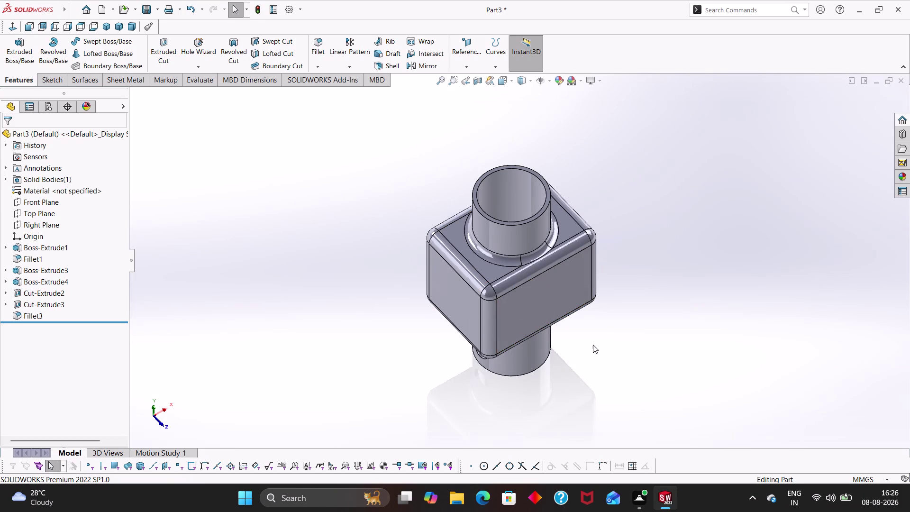
Start a sketch on the square body's front face and draw a circle centred at the origin.
middle_drag(594, 340, 606, 280)
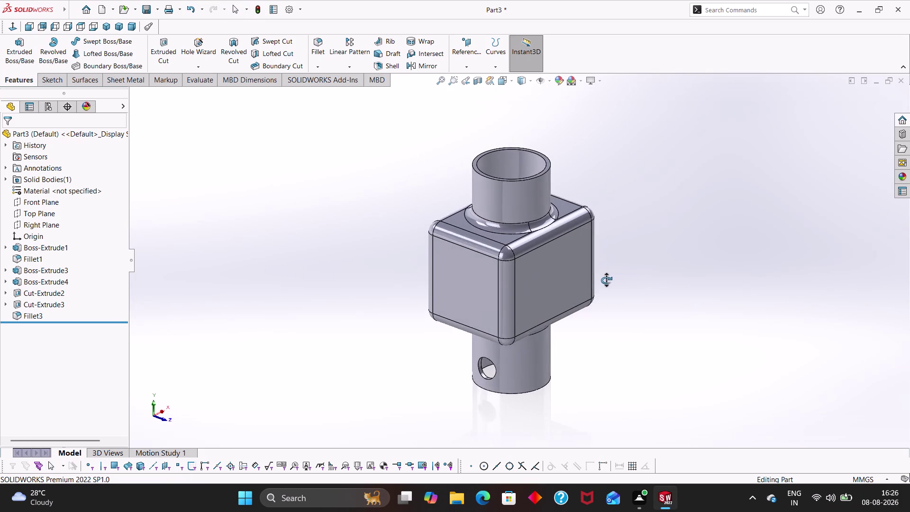
middle_drag(607, 280, 603, 282)
click(469, 289)
click(517, 263)
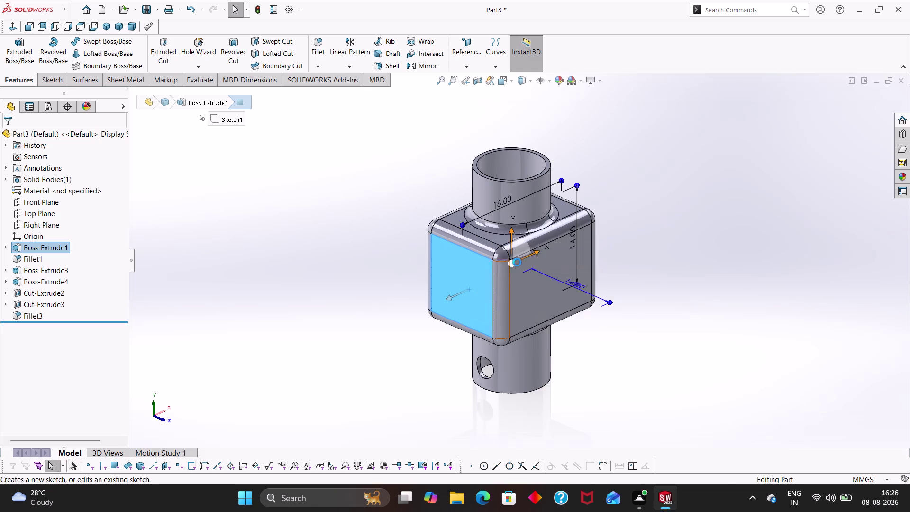
scroll(up, 3)
right_drag(350, 257, 441, 248)
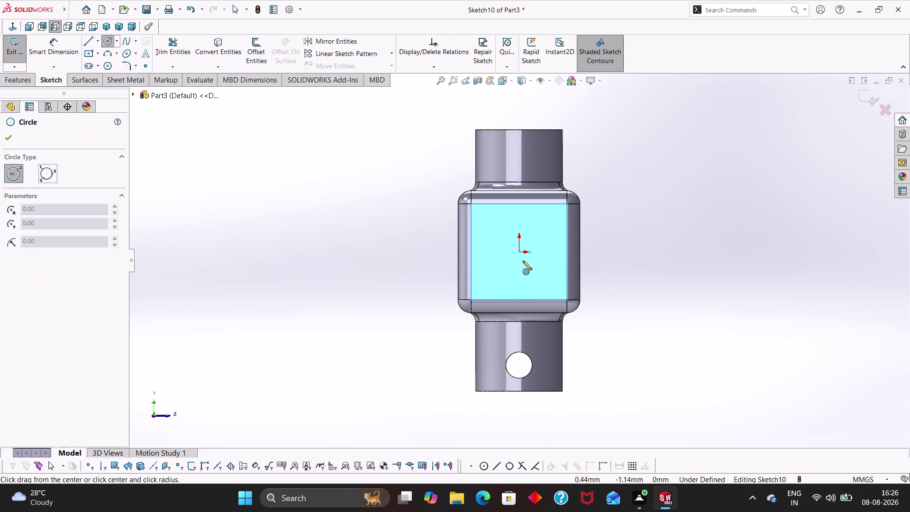
click(521, 252)
click(529, 281)
key(Escape)
Dimension the circle's diameter at 10 mm.
right_drag(644, 319, 652, 223)
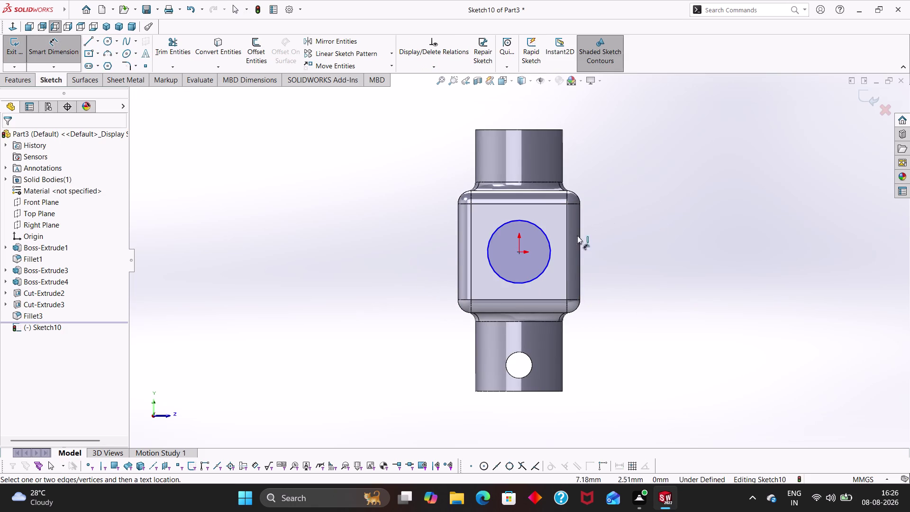
click(550, 246)
click(609, 236)
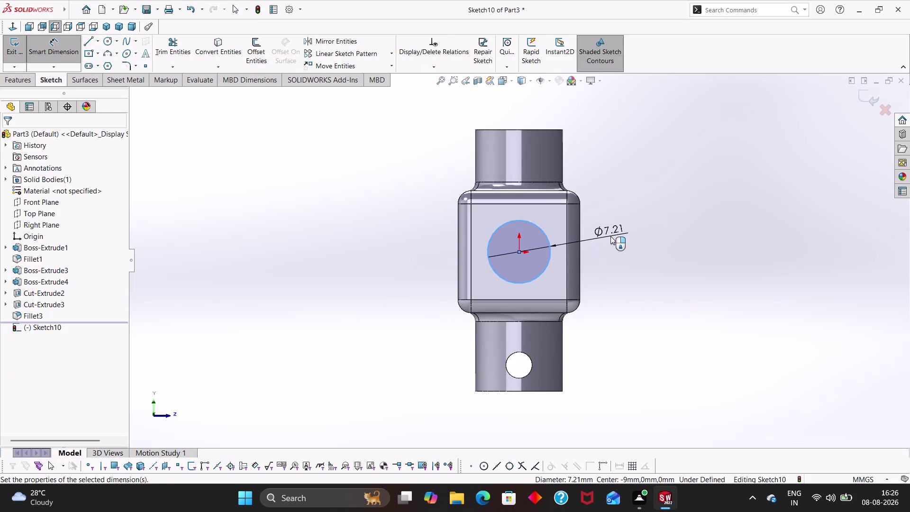
key(1)
key(0)
key(Return)
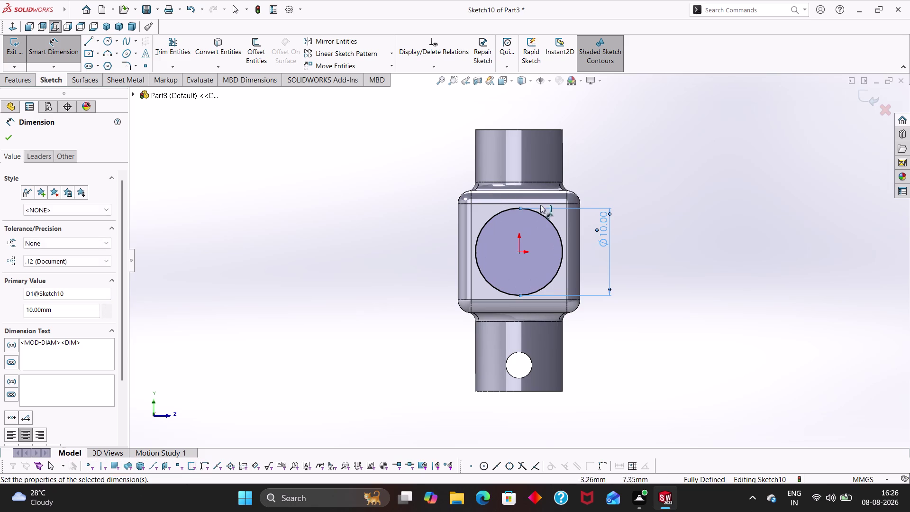
middle_drag(683, 217, 641, 300)
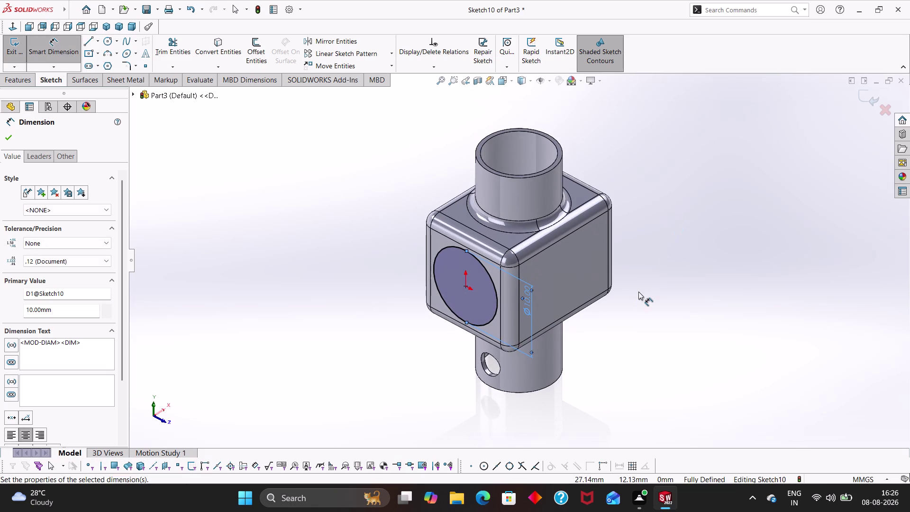
click(639, 291)
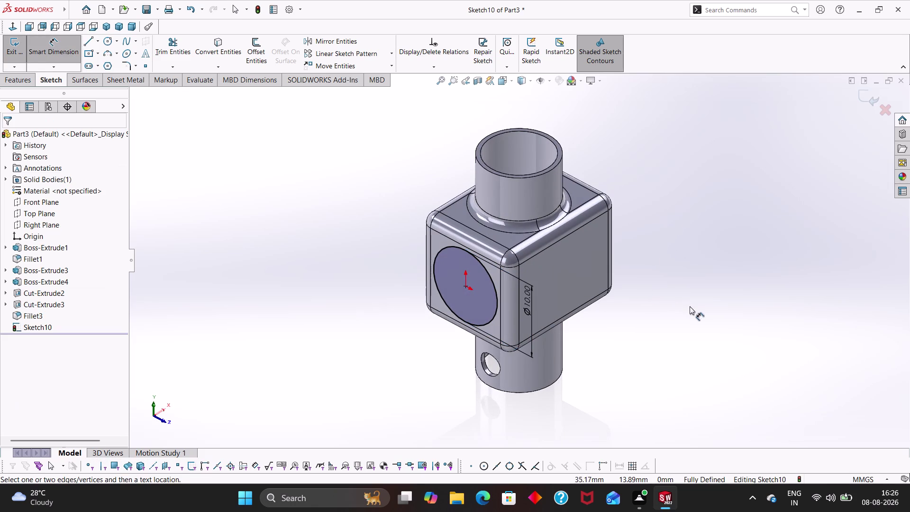
key(Escape)
key(Escape)
middle_click(700, 315)
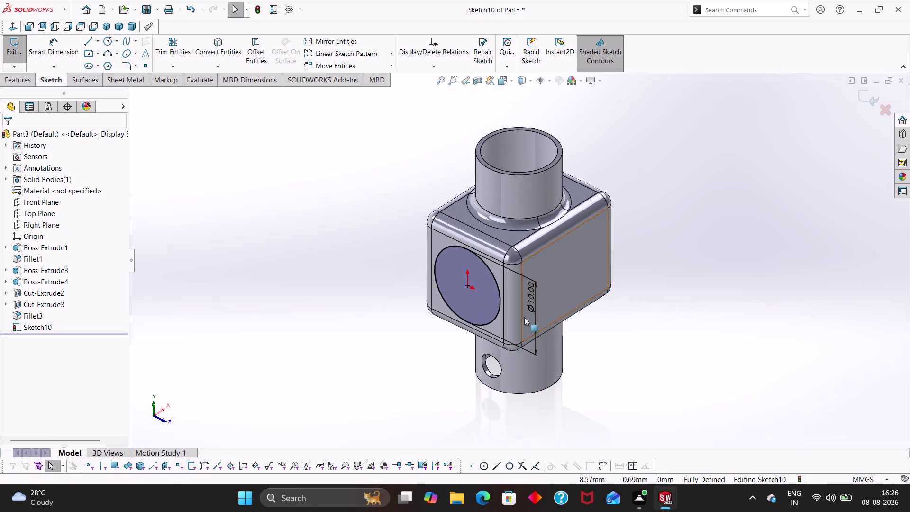
Change the circle's diameter dimension from 10 mm to 8.50 mm.
double_click(534, 306)
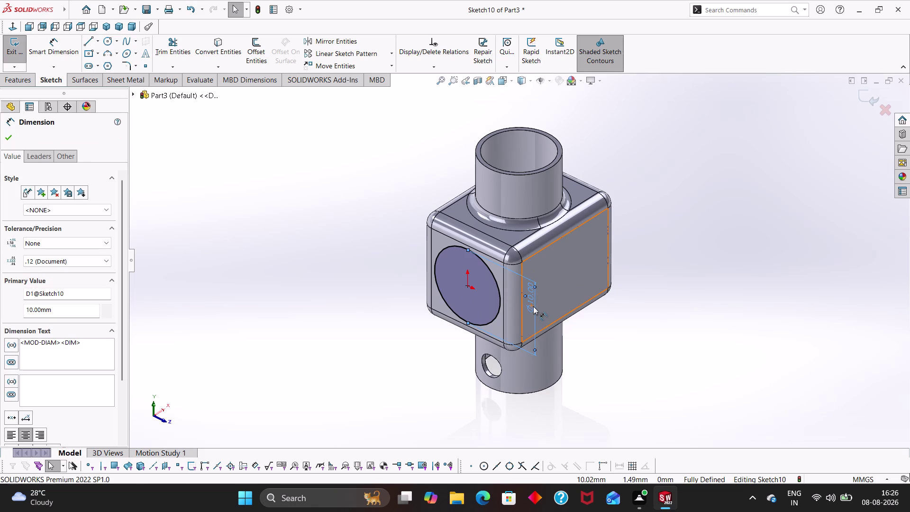
double_click(533, 307)
key(Escape)
key(Escape)
middle_drag(620, 333, 663, 313)
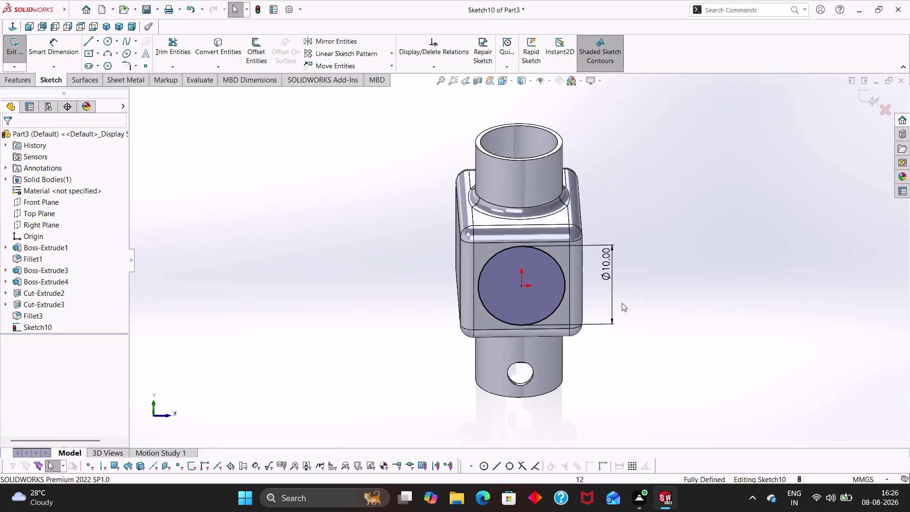
double_click(604, 273)
key(8)
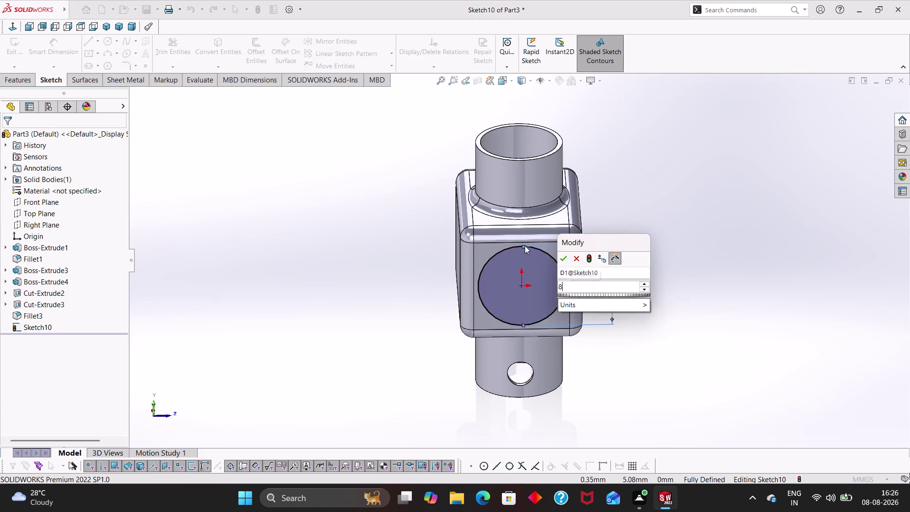
key(period)
key(5)
key(Return)
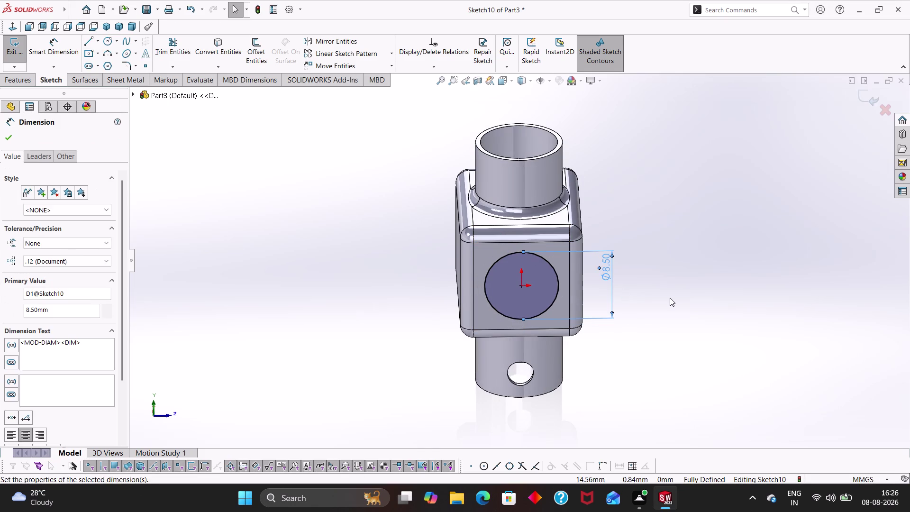
click(669, 297)
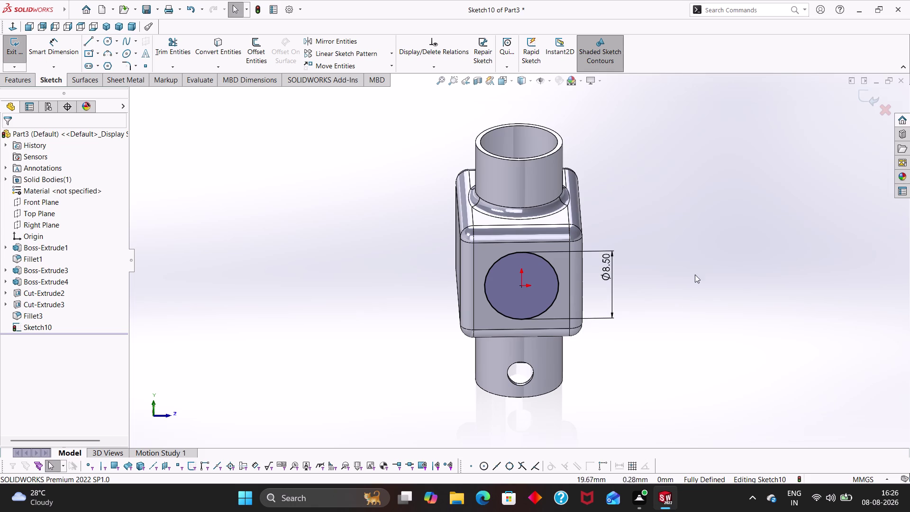
middle_drag(695, 275, 637, 296)
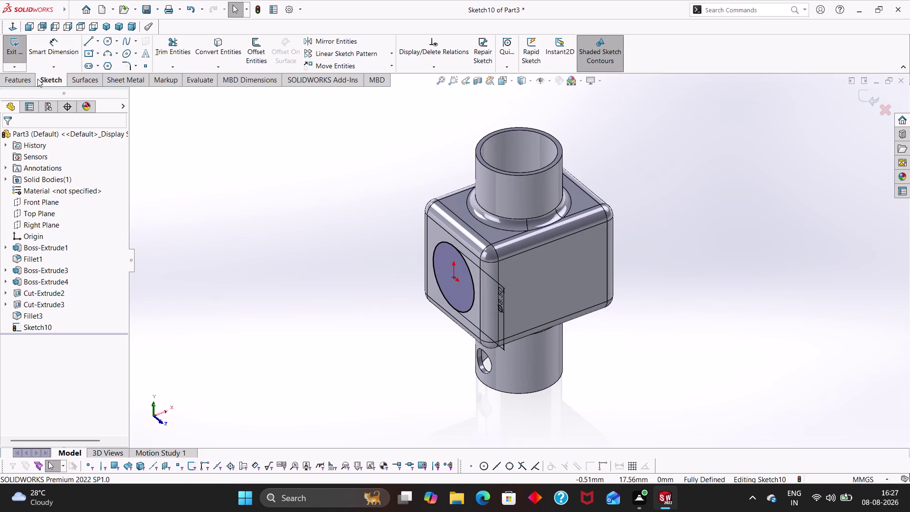
click(23, 75)
Extrude the 8.50 mm circle as a 12 mm blind boss, creating Boss-Extrude5.
click(20, 51)
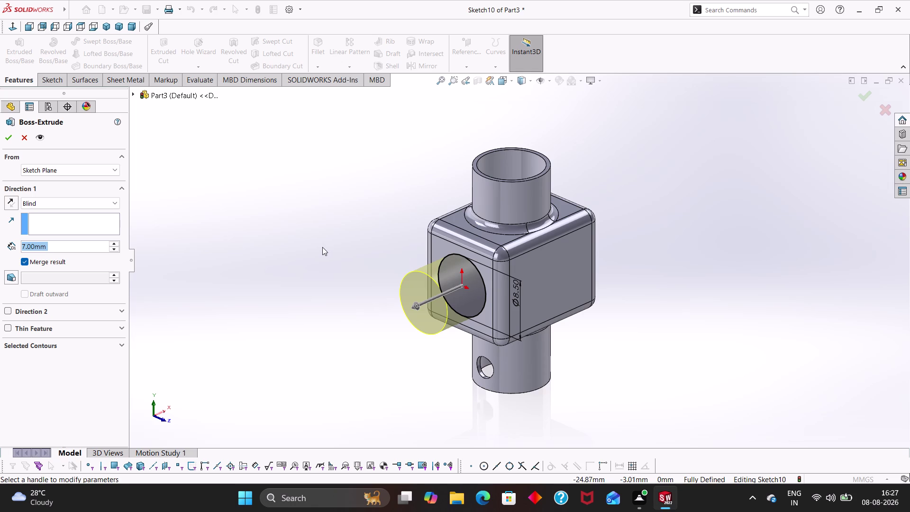
key(1)
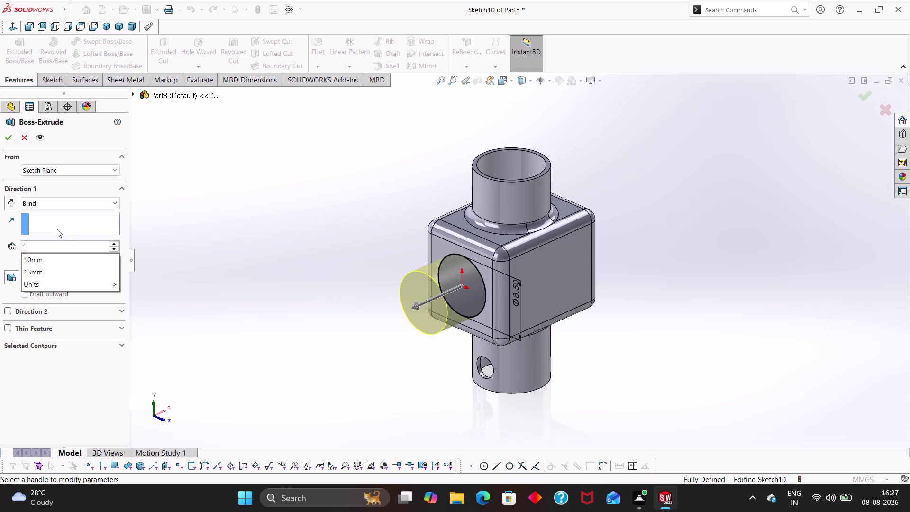
key(2)
key(Return)
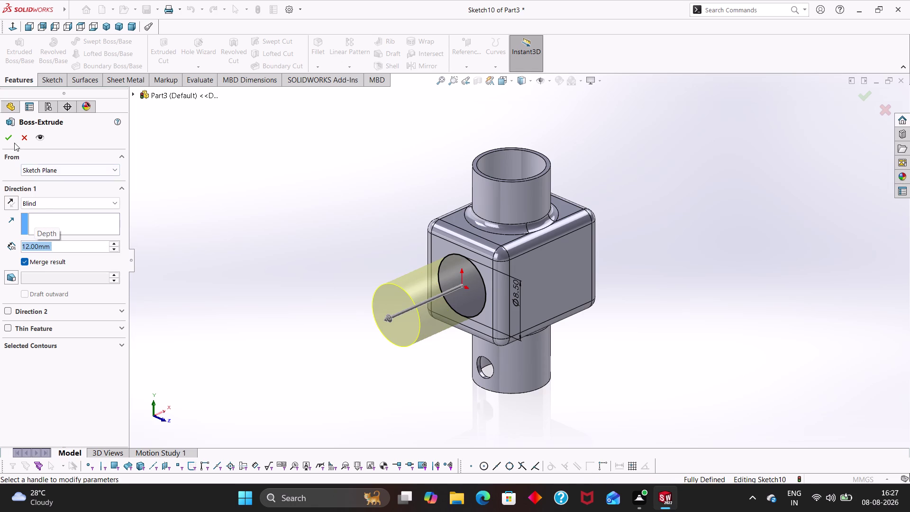
click(11, 141)
click(285, 355)
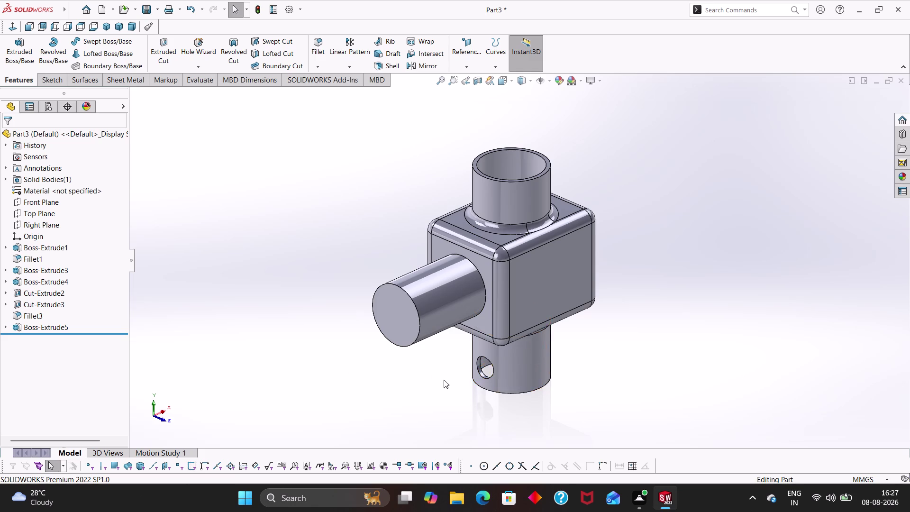
middle_drag(445, 380, 429, 372)
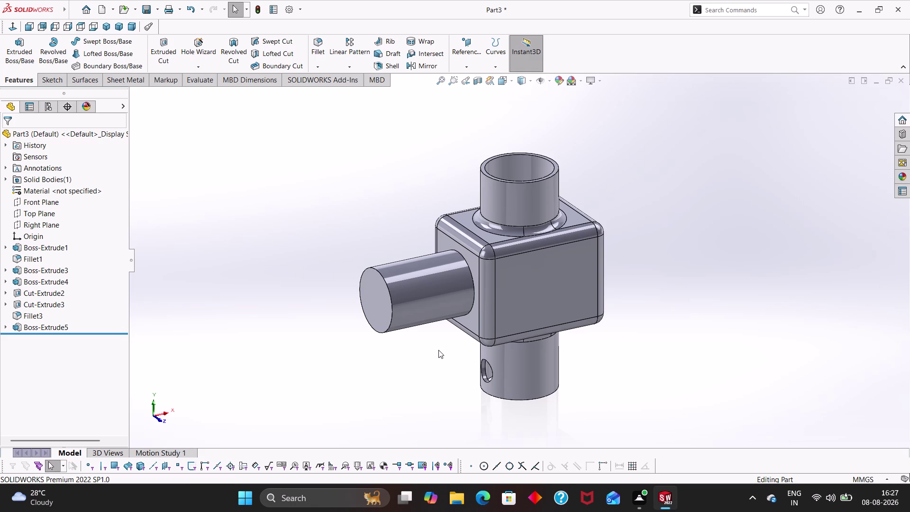
right_click(379, 311)
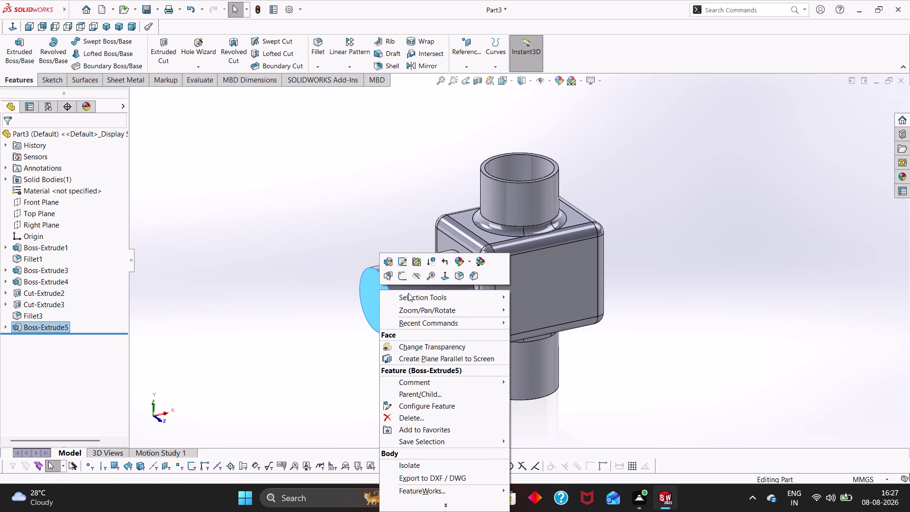
Sketch on the boss end face: a vertical centreline and an angled construction line from the origin.
click(404, 277)
scroll(up, 3)
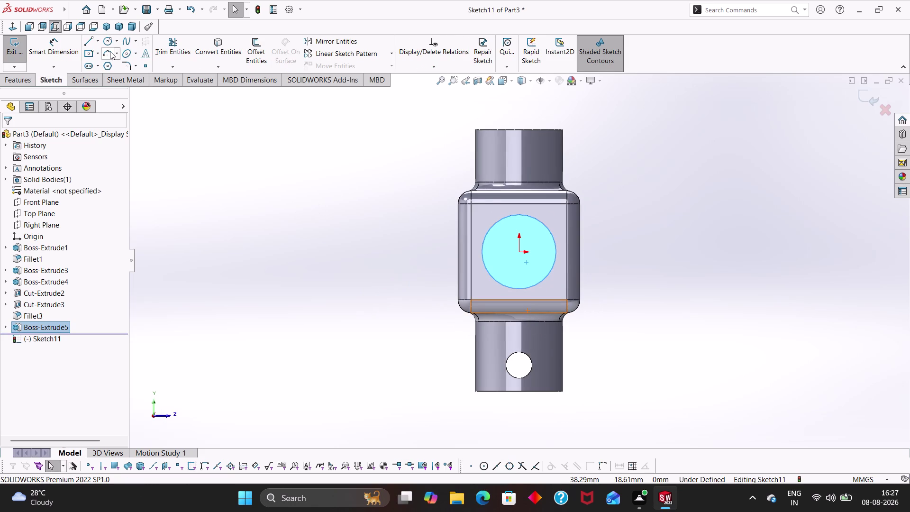
click(98, 45)
click(107, 65)
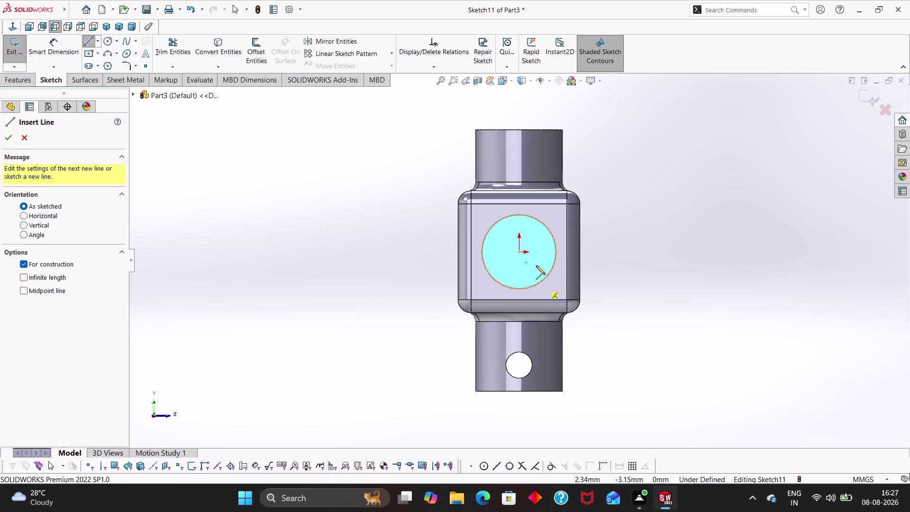
click(519, 250)
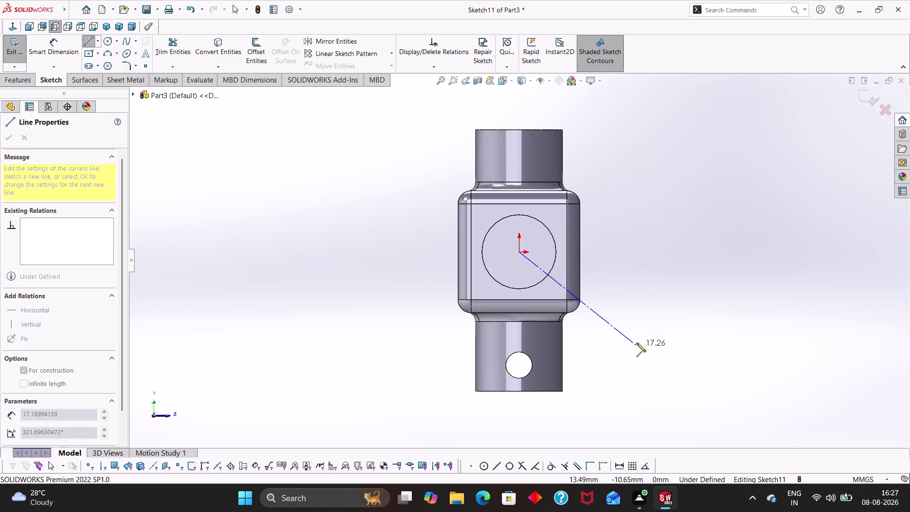
click(520, 392)
key(Escape)
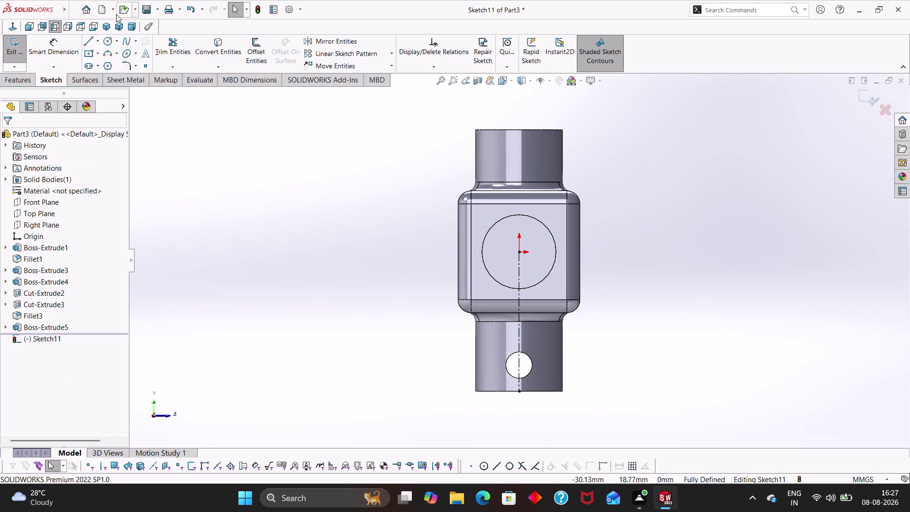
click(97, 43)
click(104, 67)
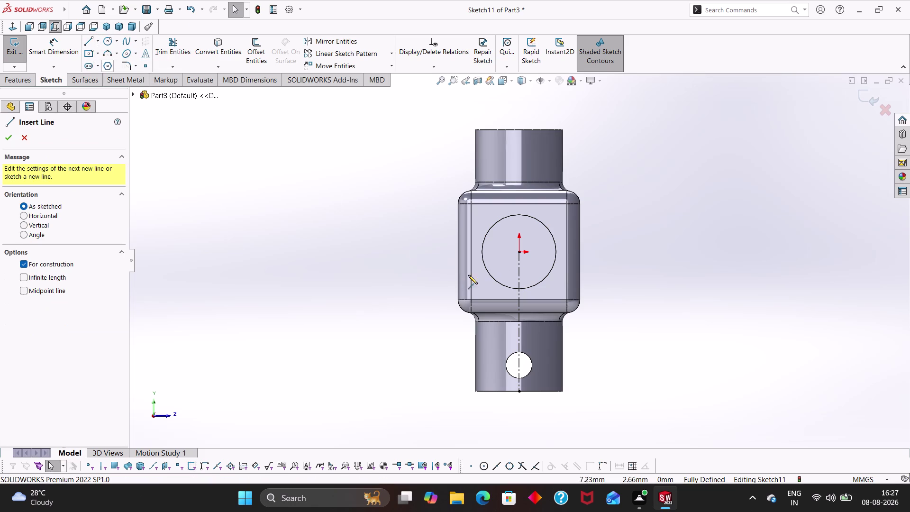
click(519, 255)
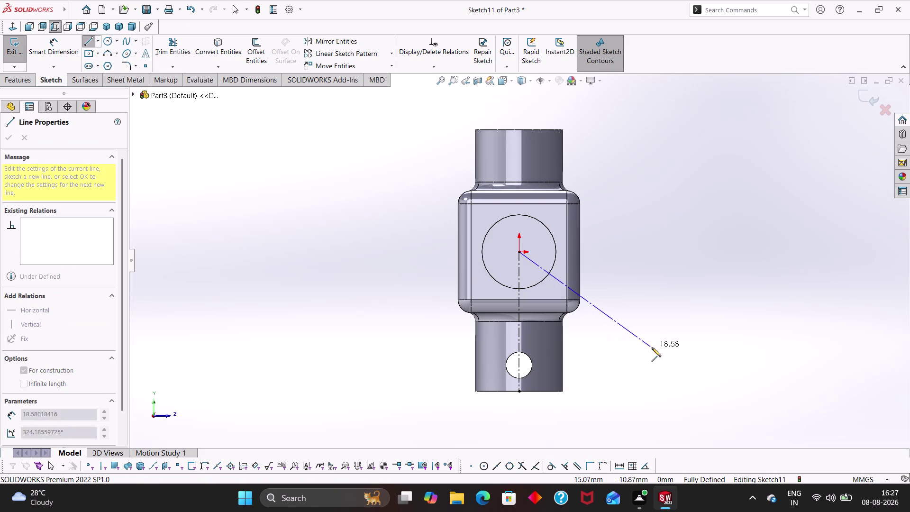
click(657, 348)
key(Escape)
key(Escape)
Dimension the angle between the two construction lines as 45°.
right_drag(625, 410, 588, 242)
click(596, 304)
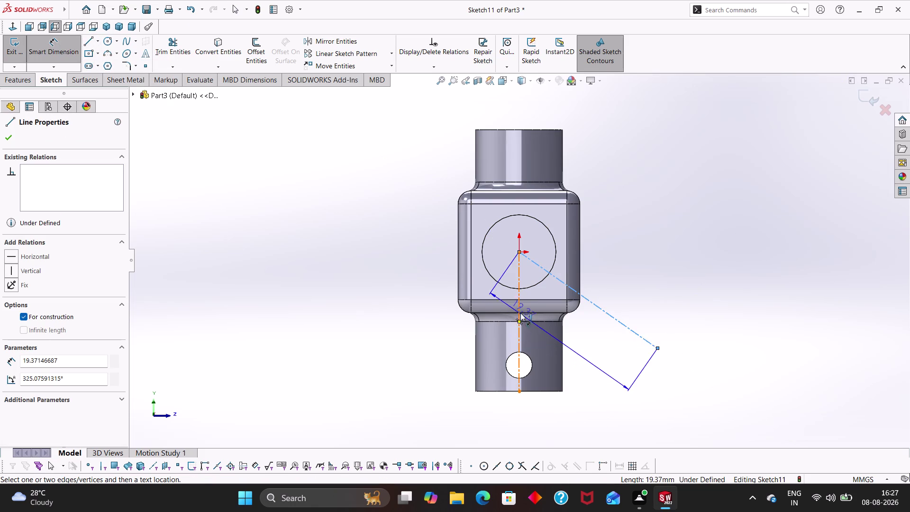
click(518, 309)
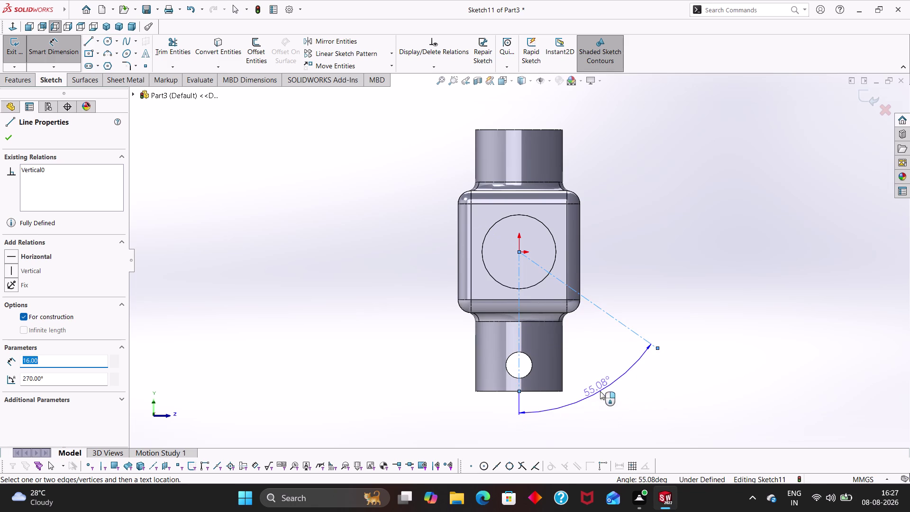
click(600, 391)
key(4)
key(5)
key(Return)
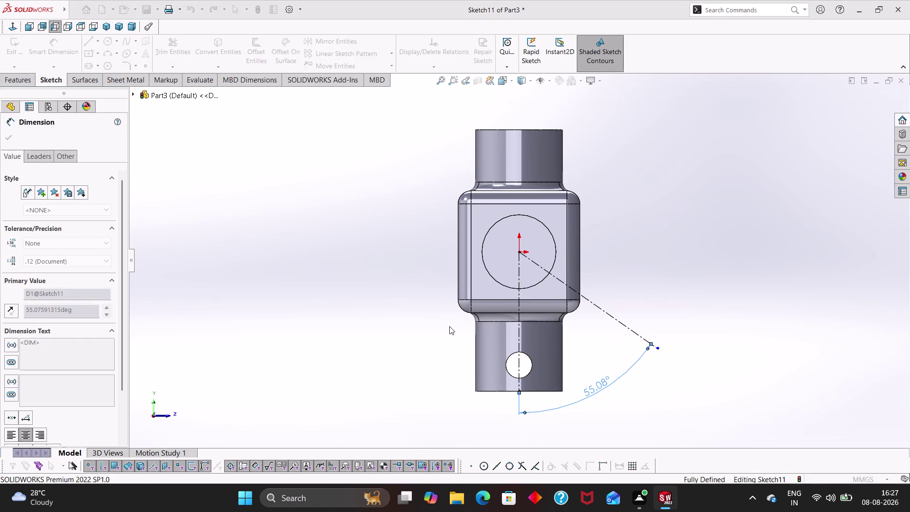
click(670, 300)
key(Escape)
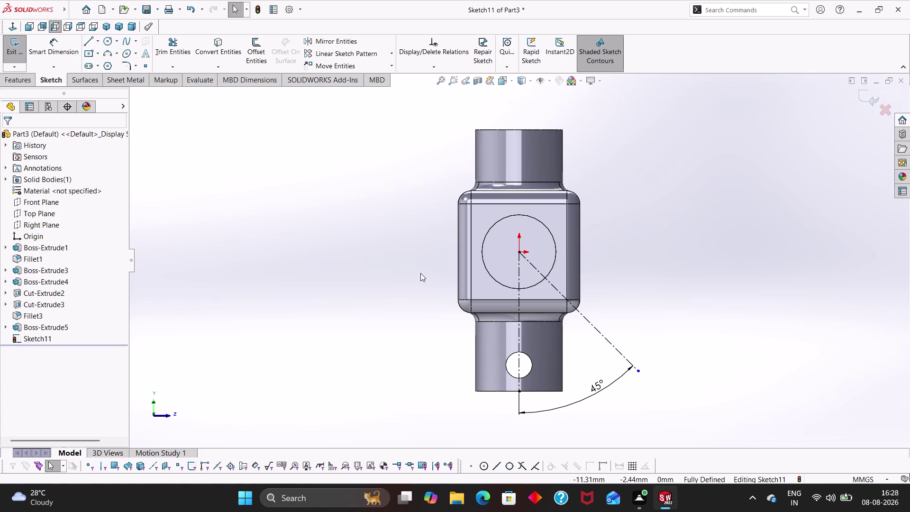
right_drag(346, 251, 362, 247)
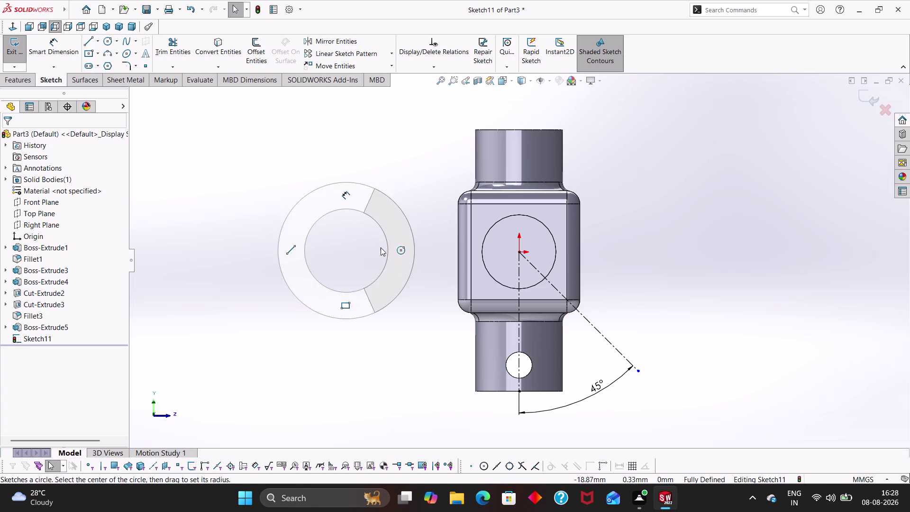
Draw a circle on the 45° construction line and dimension it Ø5 mm.
right_drag(363, 247, 426, 253)
click(520, 253)
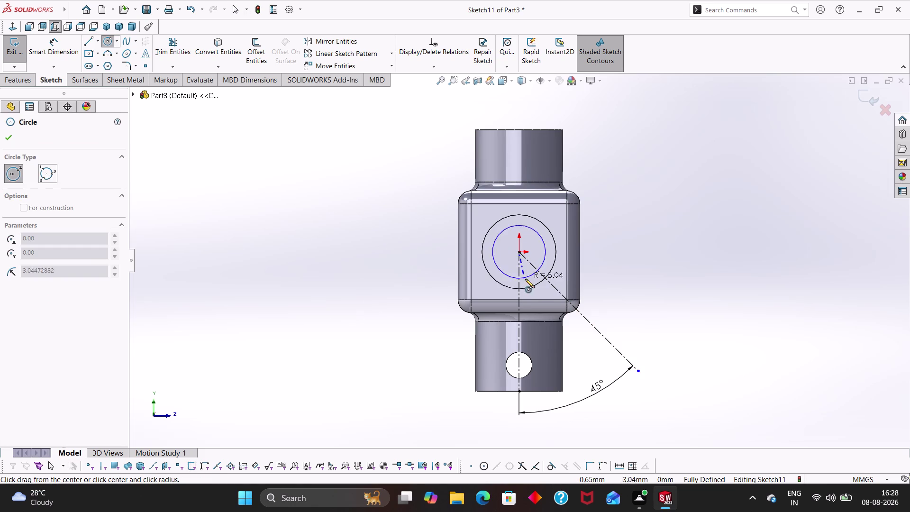
click(532, 286)
key(Escape)
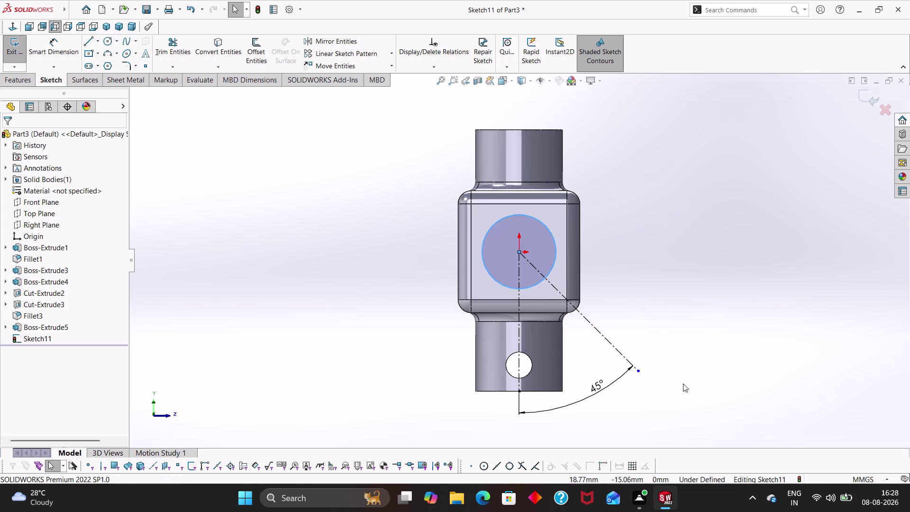
right_drag(673, 333, 730, 326)
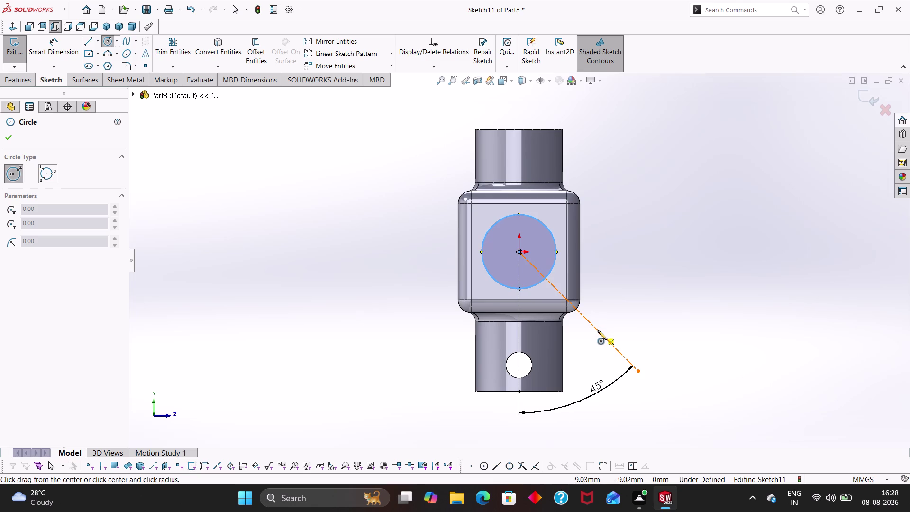
click(598, 331)
click(609, 352)
key(Escape)
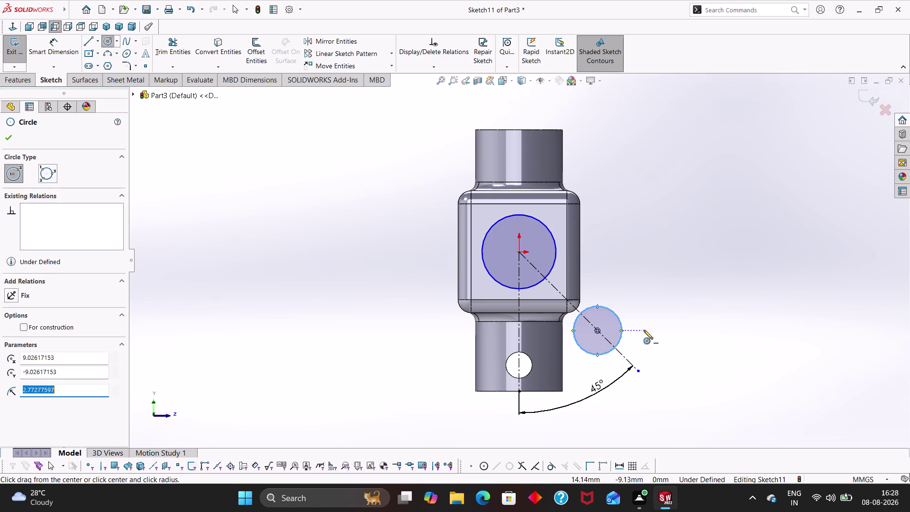
right_drag(674, 341, 679, 260)
click(620, 324)
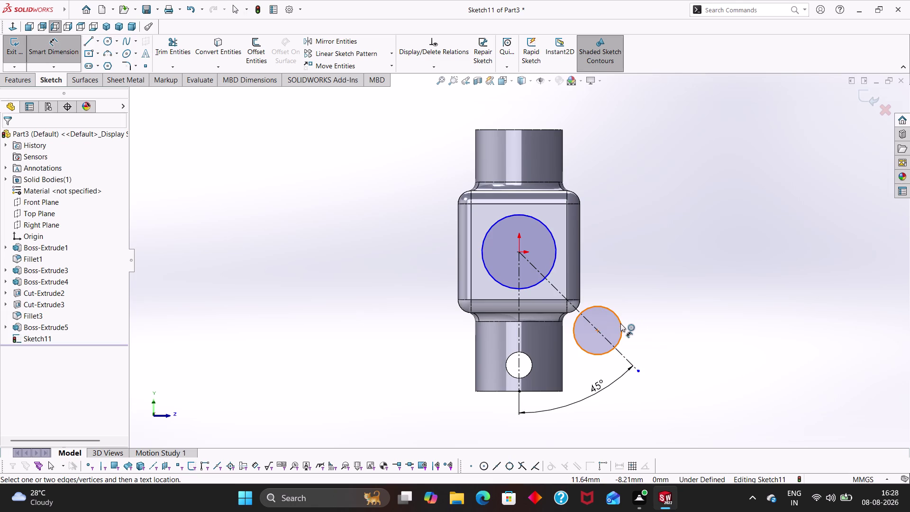
click(658, 298)
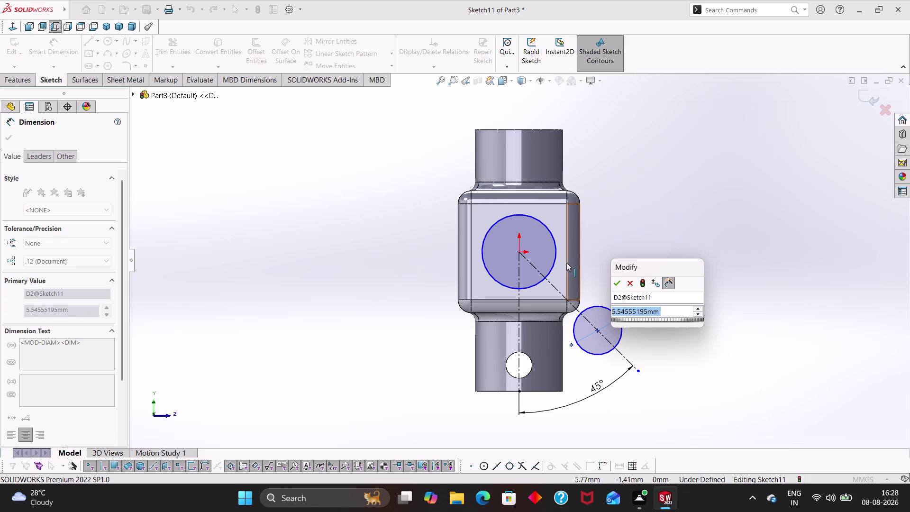
key(5)
key(Return)
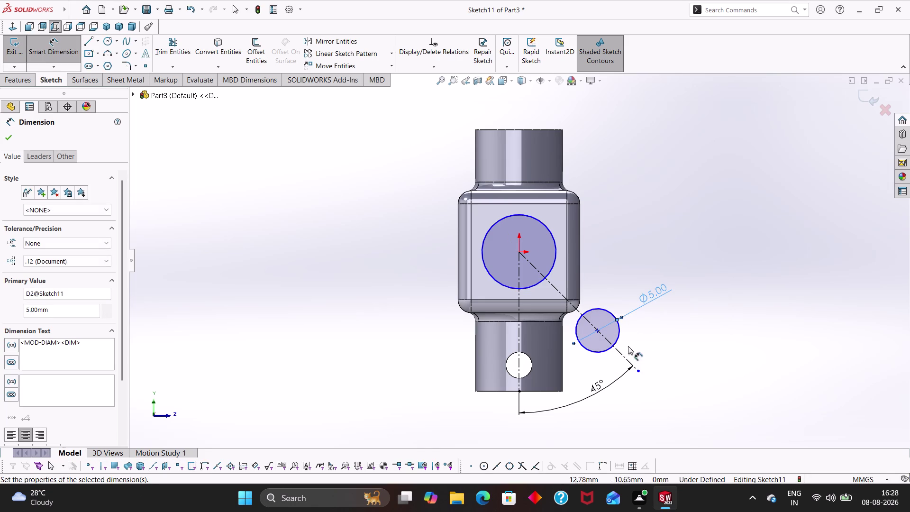
Add a concentric inner circle and dimension it Ø2 mm.
right_drag(671, 340, 757, 341)
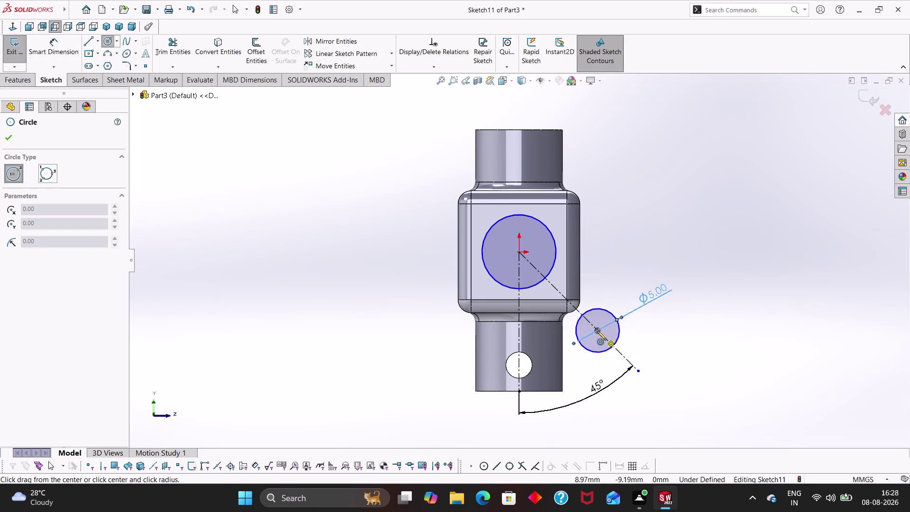
click(597, 331)
click(605, 342)
key(Escape)
right_drag(689, 372, 697, 267)
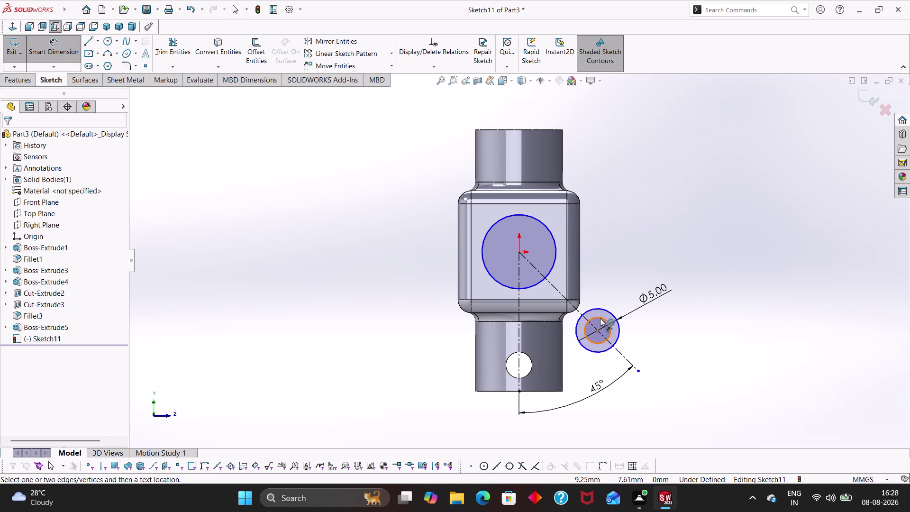
click(601, 318)
click(654, 270)
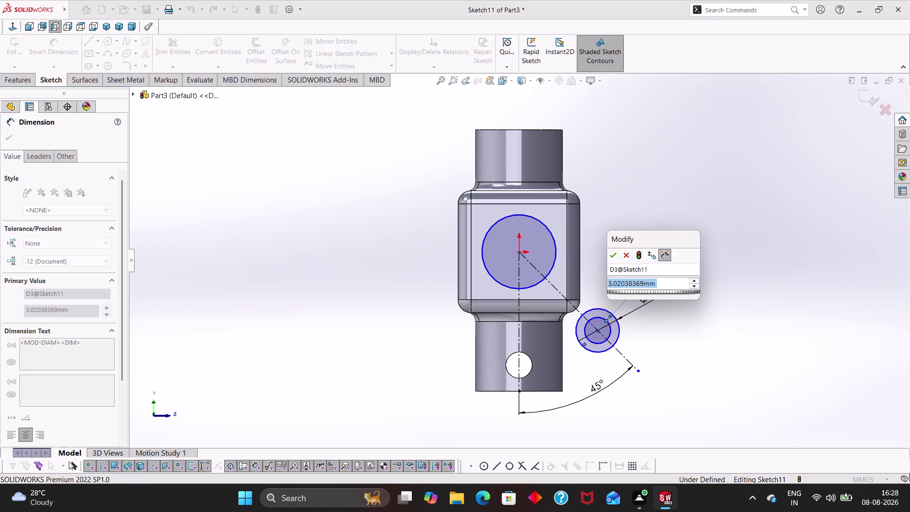
key(2)
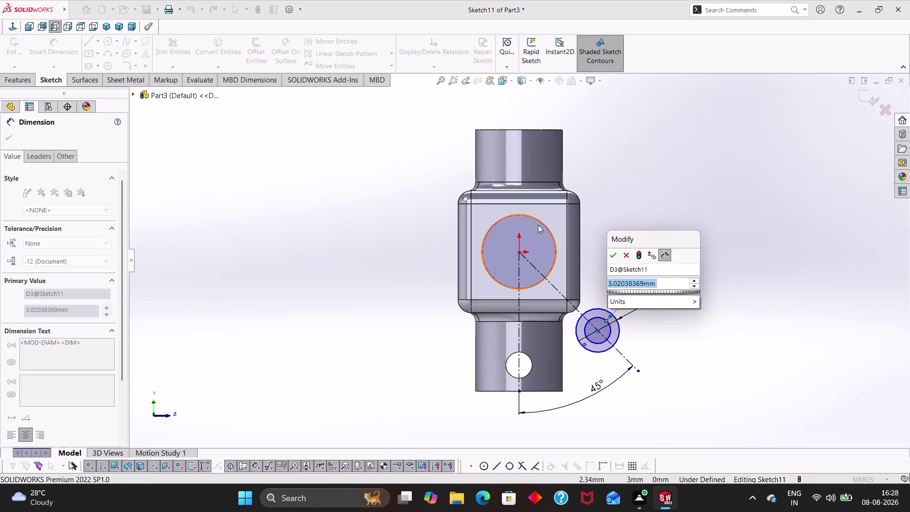
key(Return)
key(Escape)
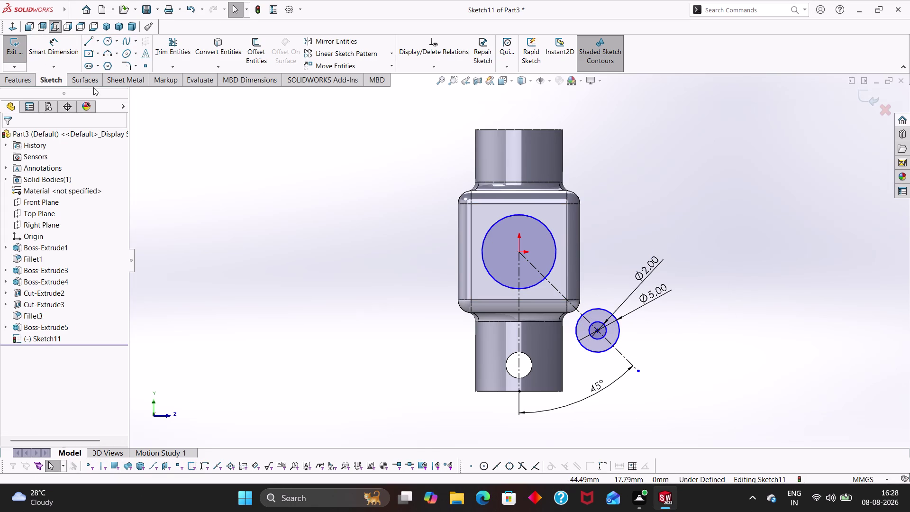
click(86, 44)
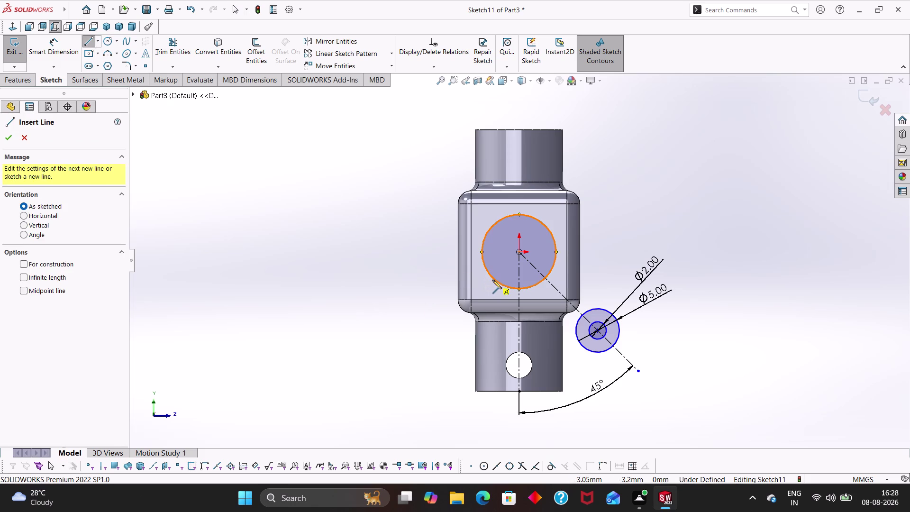
Draw two lines connecting the large face circle to the Ø5 mm circle.
click(493, 280)
click(585, 349)
key(Escape)
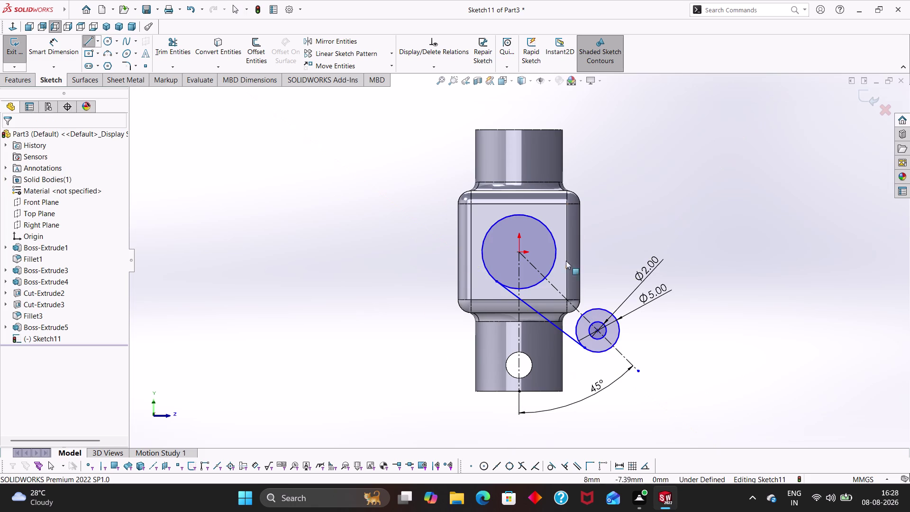
right_drag(403, 223, 278, 215)
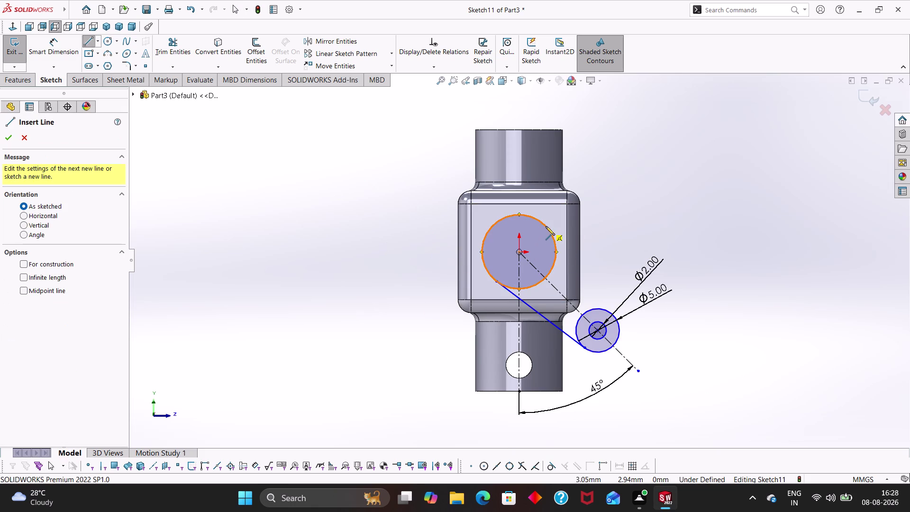
click(545, 226)
click(615, 317)
key(Escape)
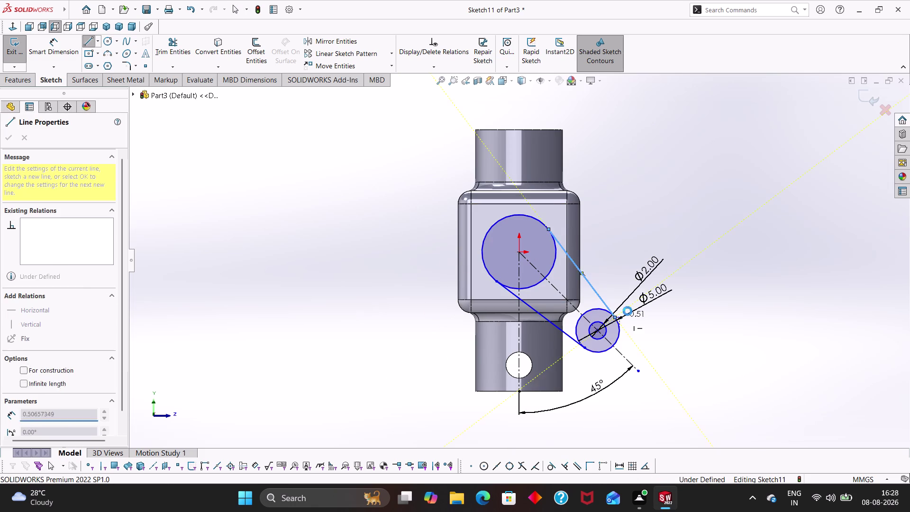
key(Escape)
right_drag(715, 307, 700, 210)
key(Escape)
key(Escape)
key(Escape)
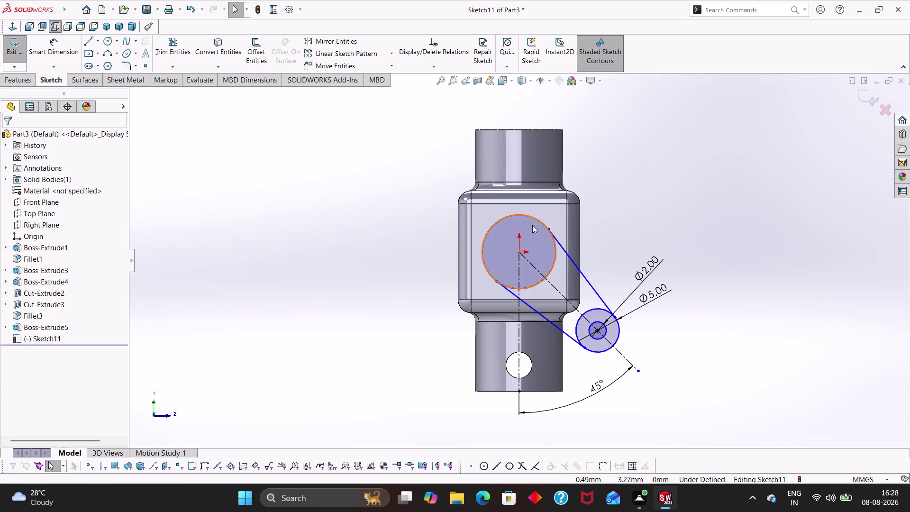
Trim the large circle's arc between the lines, then undo the two trims.
click(155, 48)
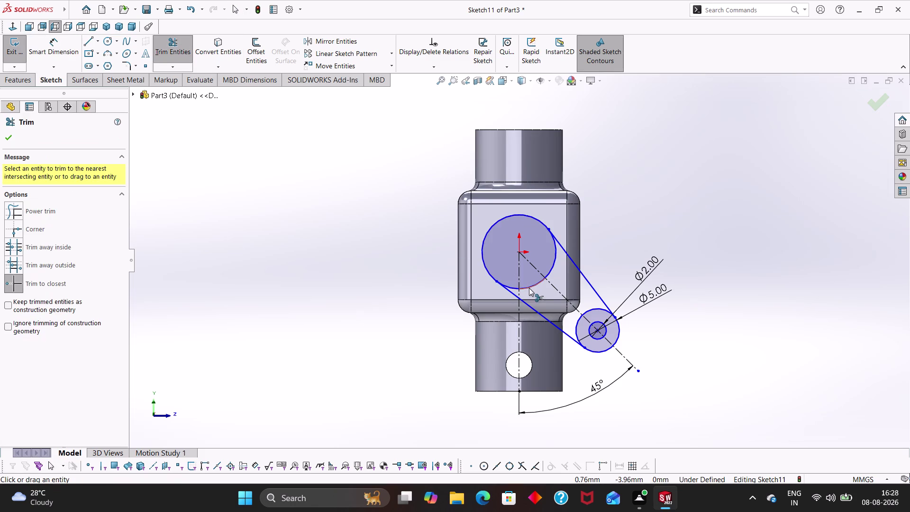
click(528, 286)
click(552, 268)
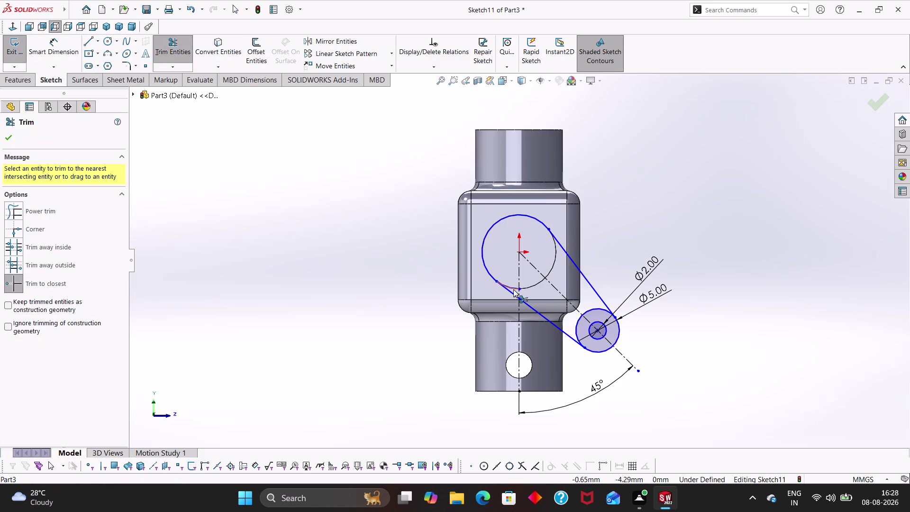
key(Escape)
key(Escape)
key(Escape)
key(ctrl+z)
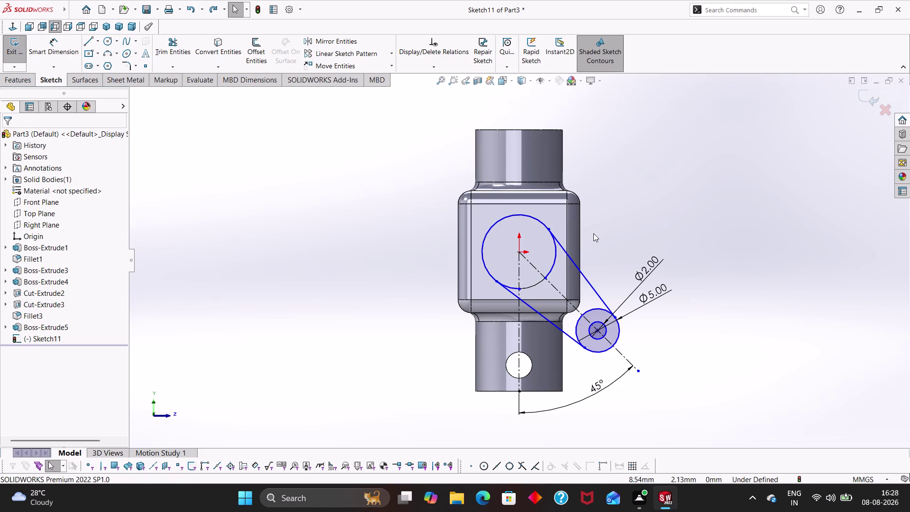
key(ctrl+z)
key(grave)
key(Escape)
key(Escape)
scroll(down, 3)
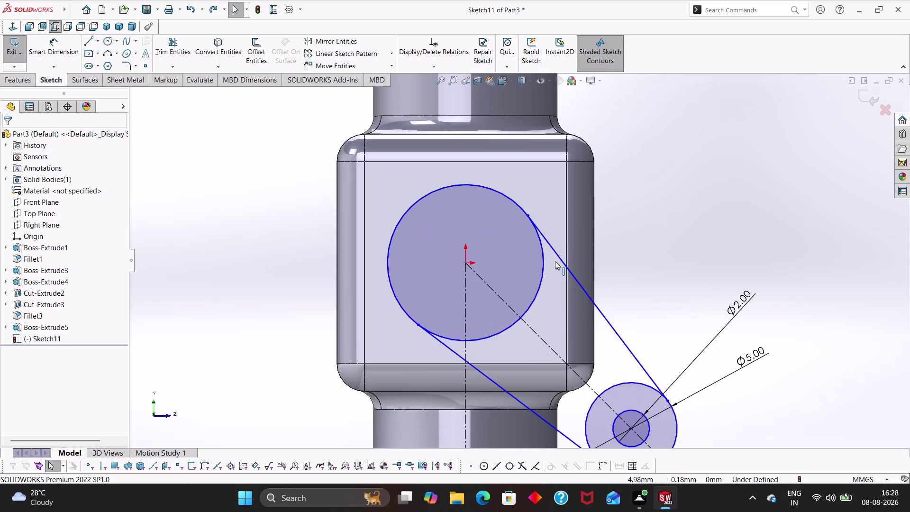
click(554, 251)
click(499, 193)
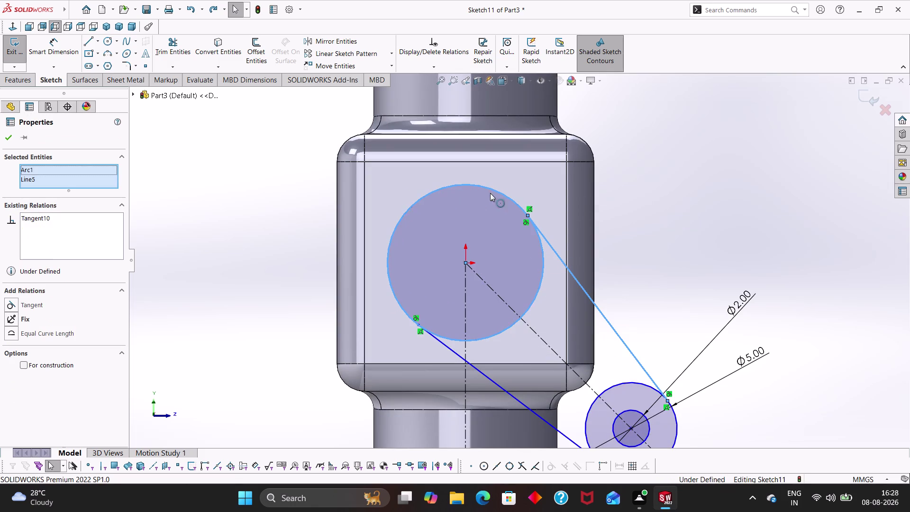
click(8, 305)
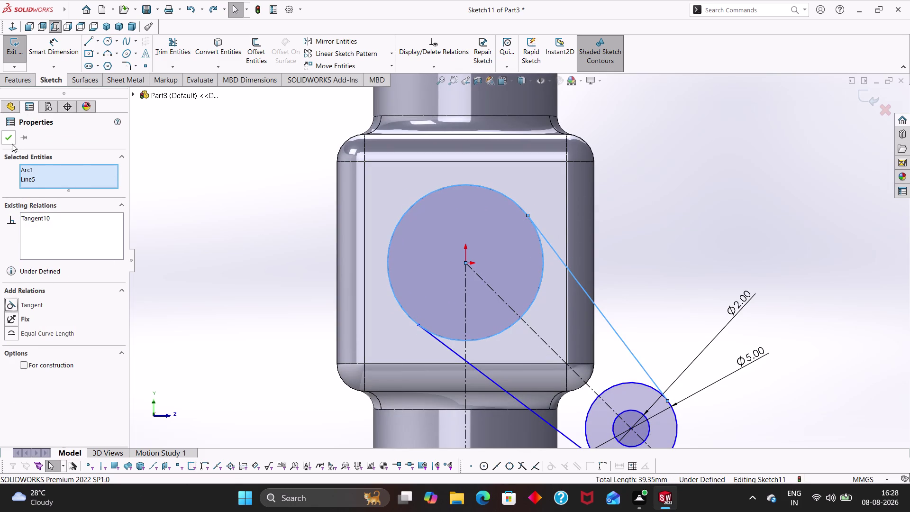
click(10, 141)
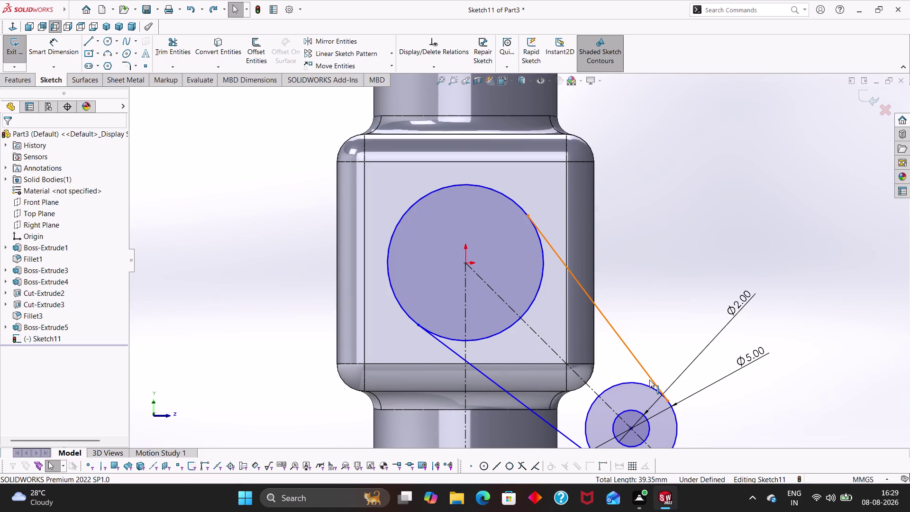
click(652, 382)
click(650, 390)
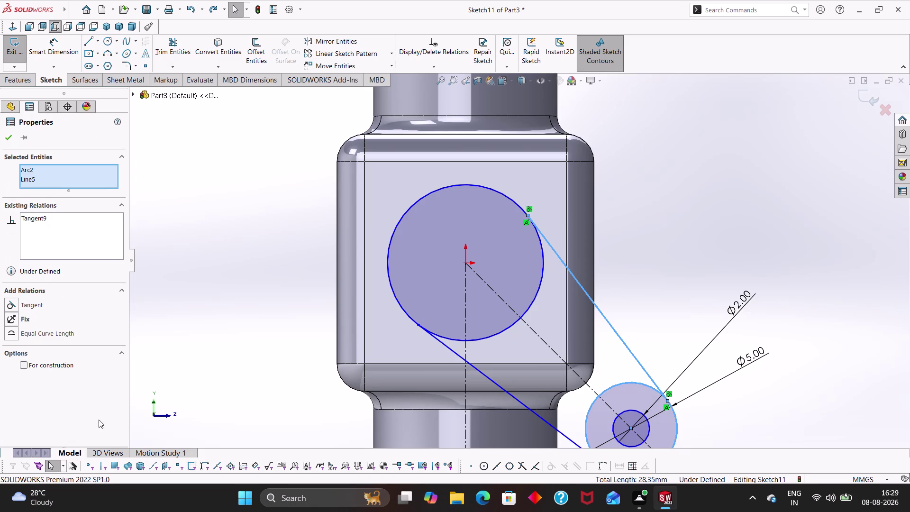
click(12, 306)
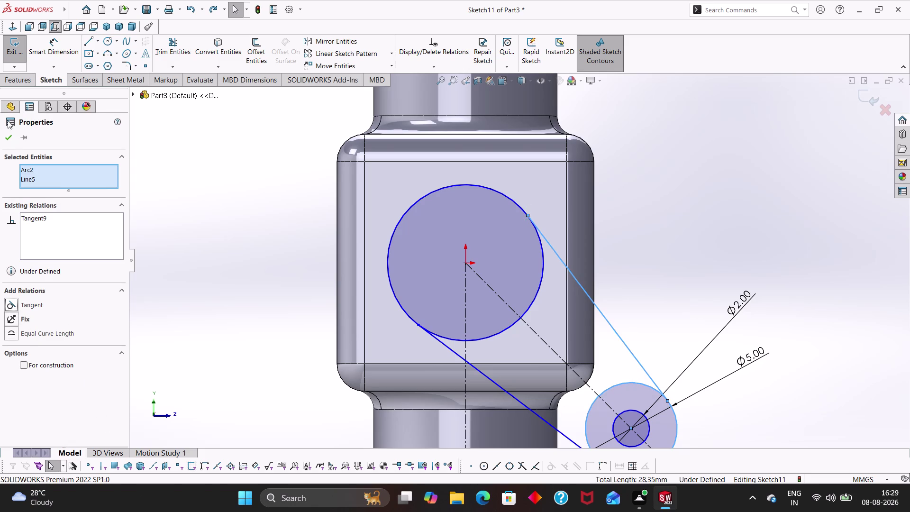
click(10, 136)
scroll(up, 3)
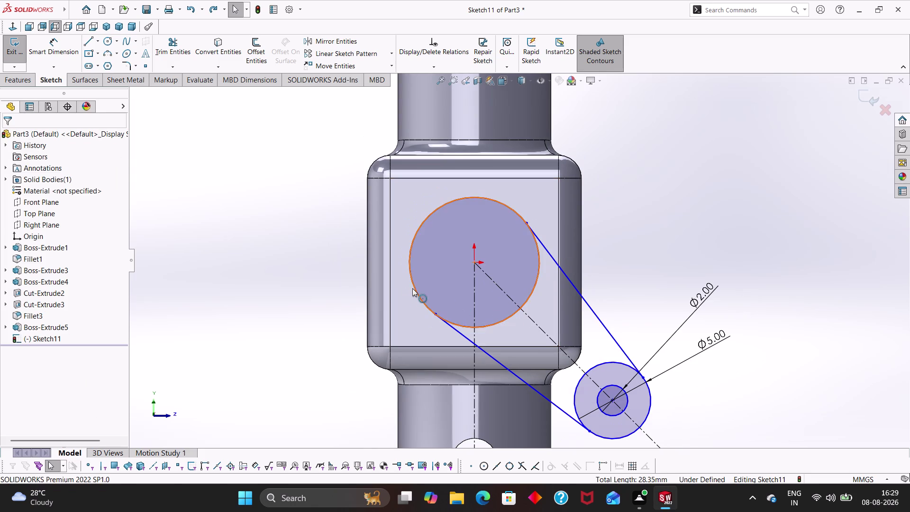
click(413, 288)
click(452, 327)
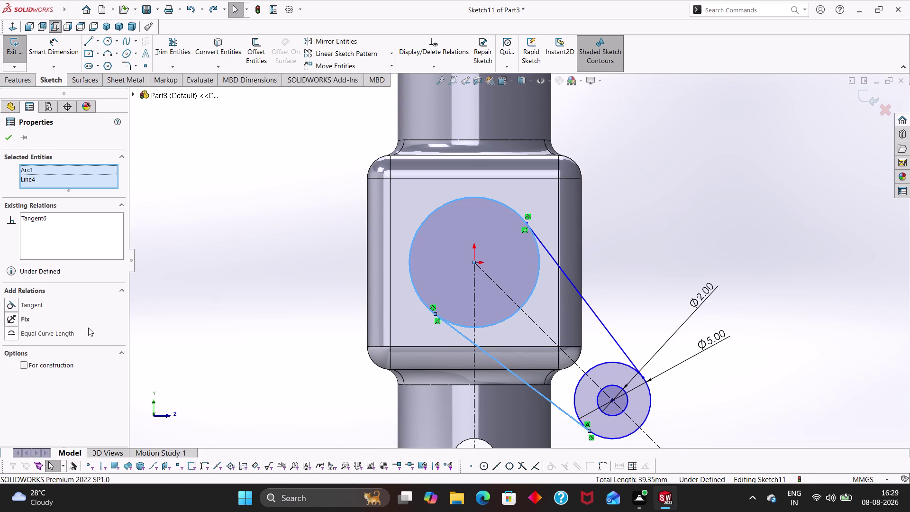
click(1, 303)
click(10, 305)
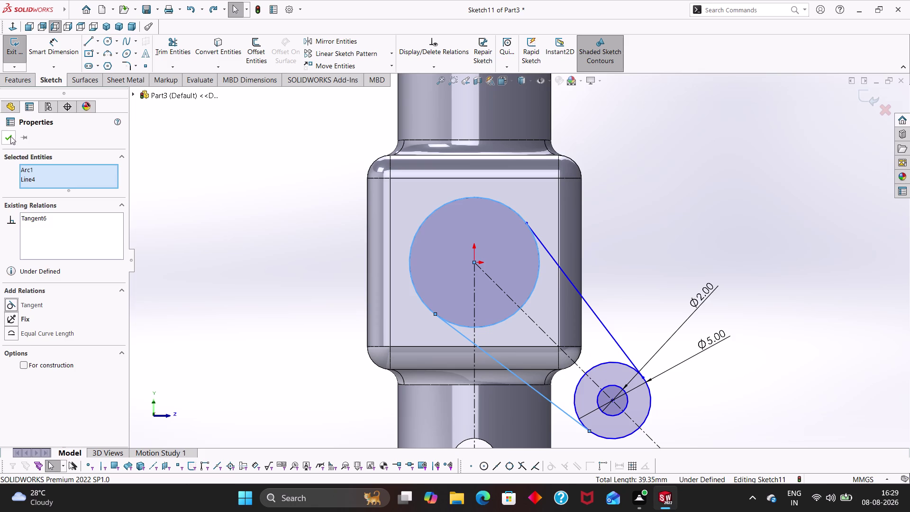
click(9, 135)
click(613, 440)
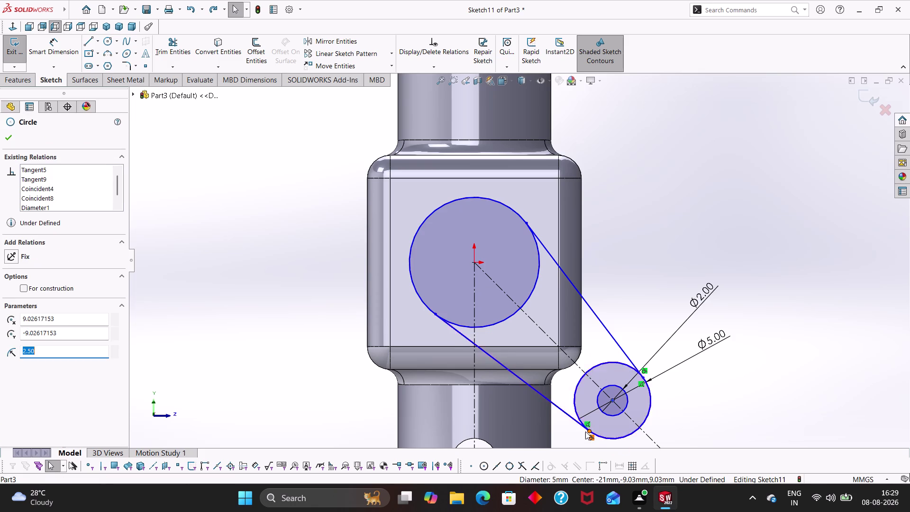
click(580, 425)
click(7, 305)
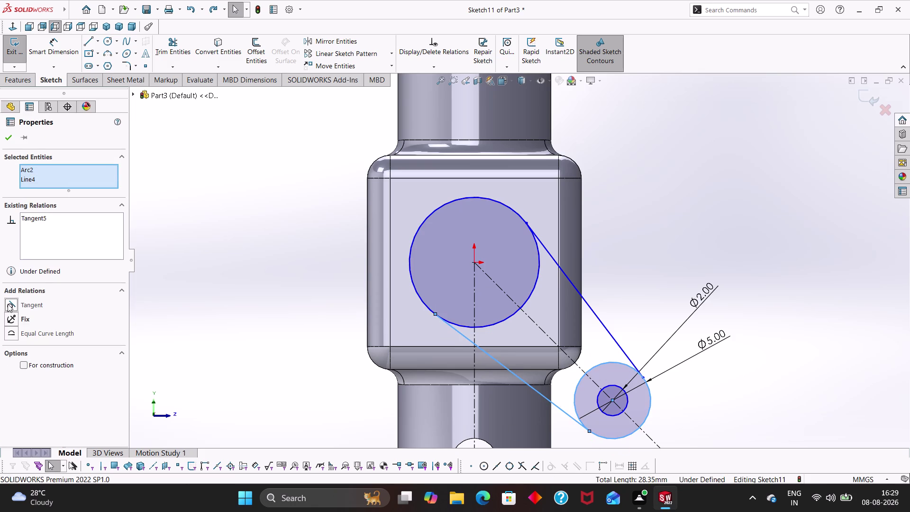
click(6, 141)
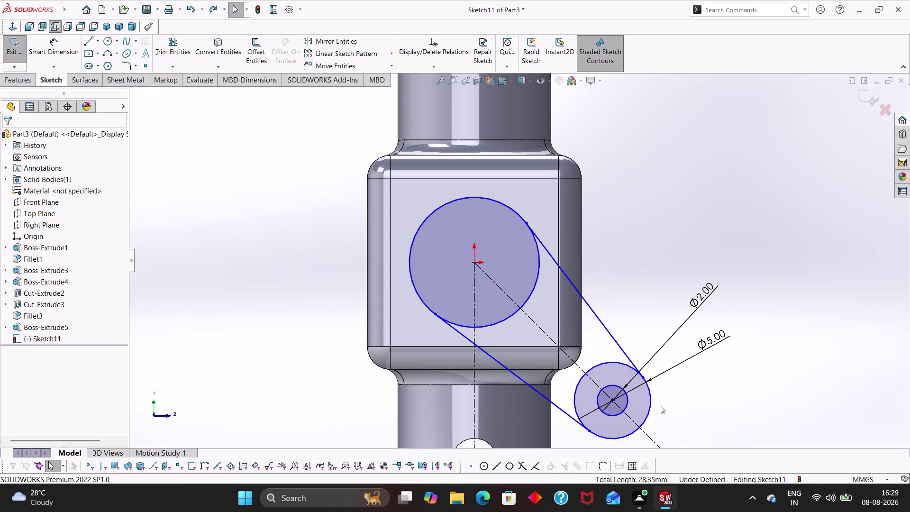
key(Escape)
key(Escape)
Trim away the large circle's inner arc pieces between the tangent lines.
click(181, 47)
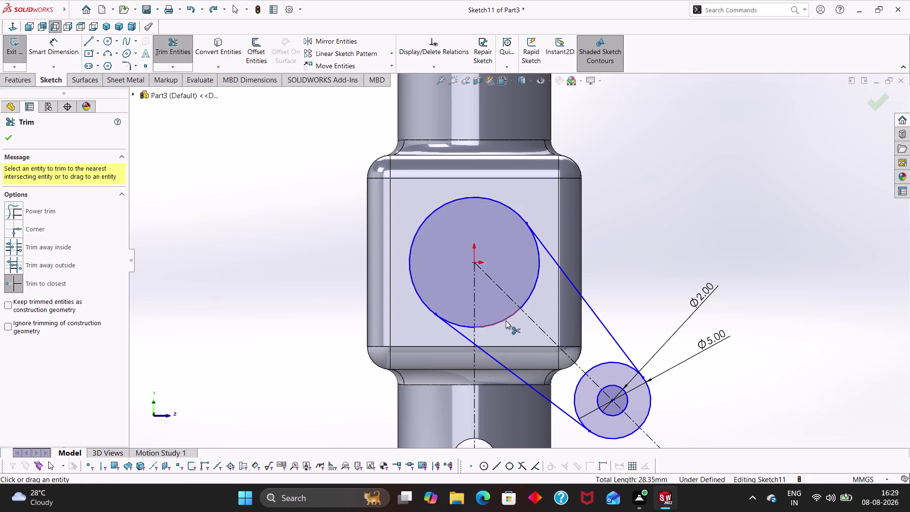
click(506, 319)
click(514, 303)
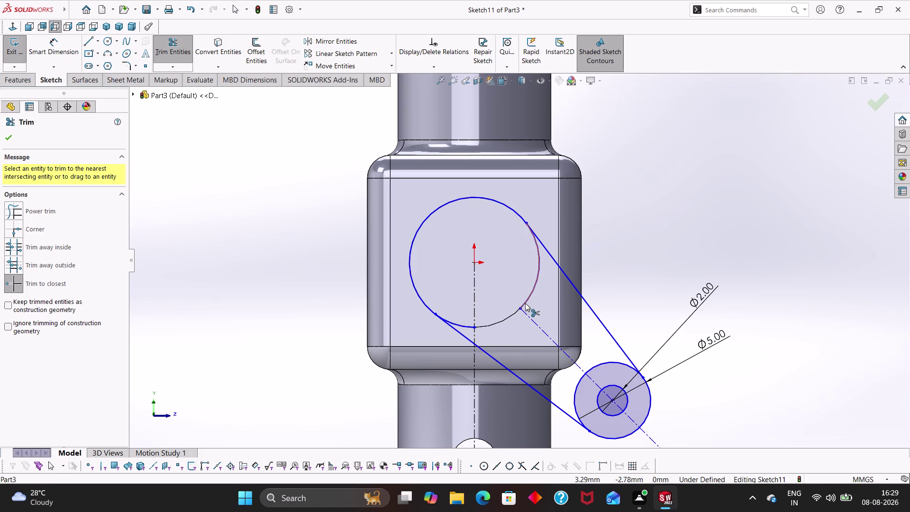
click(525, 303)
click(476, 294)
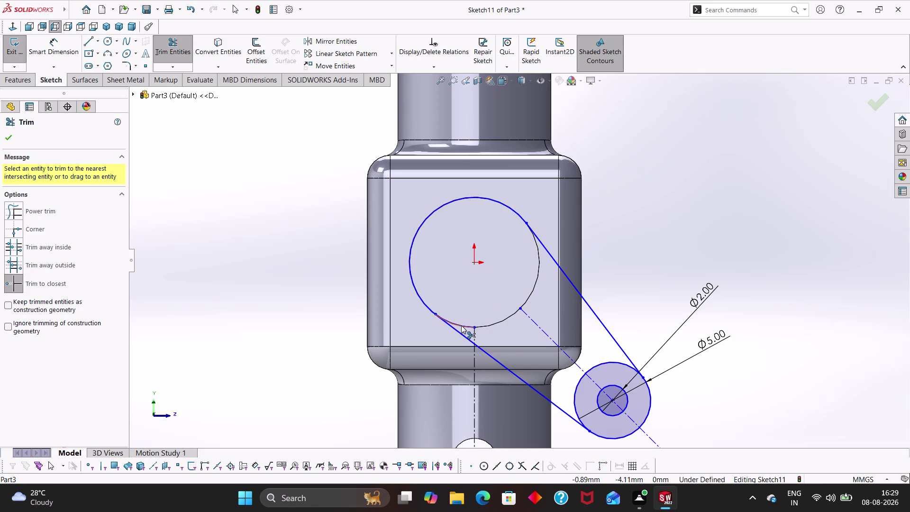
click(461, 325)
click(475, 331)
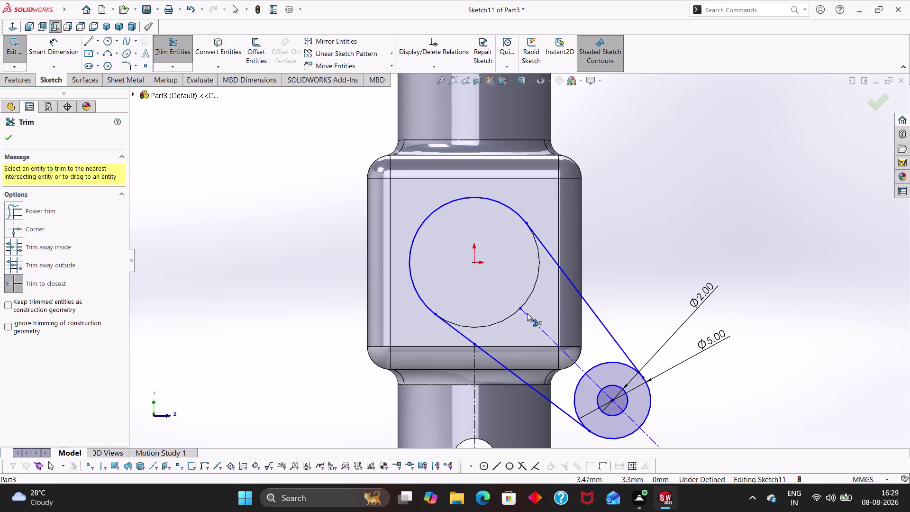
click(527, 313)
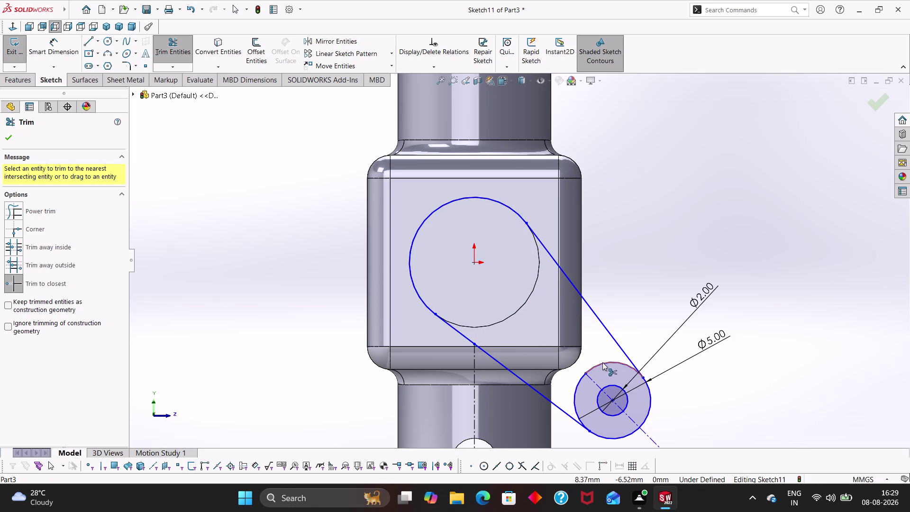
Trim the Ø5 mm circle's inner arc to close the lever outline.
click(602, 362)
click(582, 380)
click(597, 384)
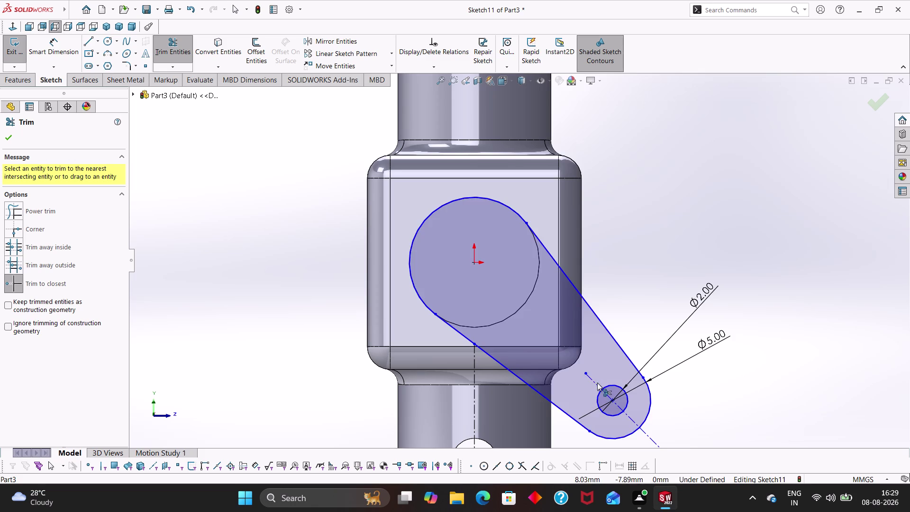
key(Escape)
key(Escape)
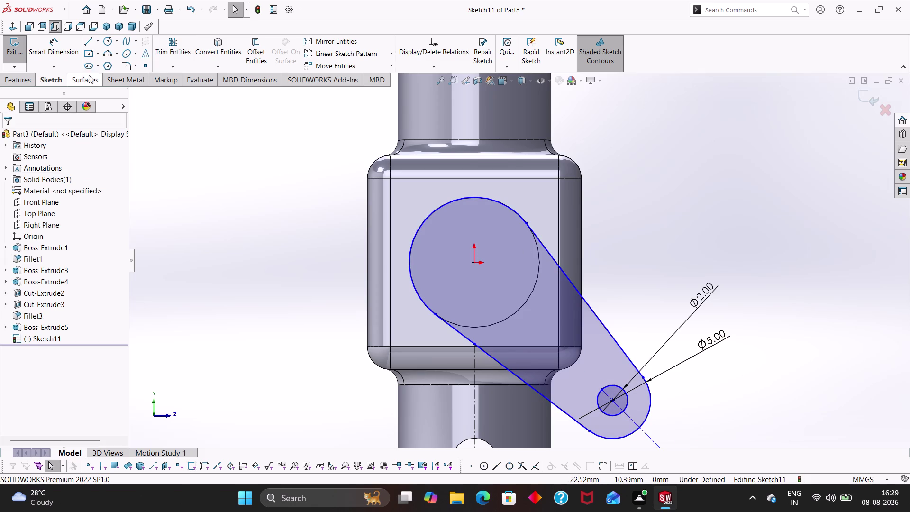
click(33, 78)
click(23, 62)
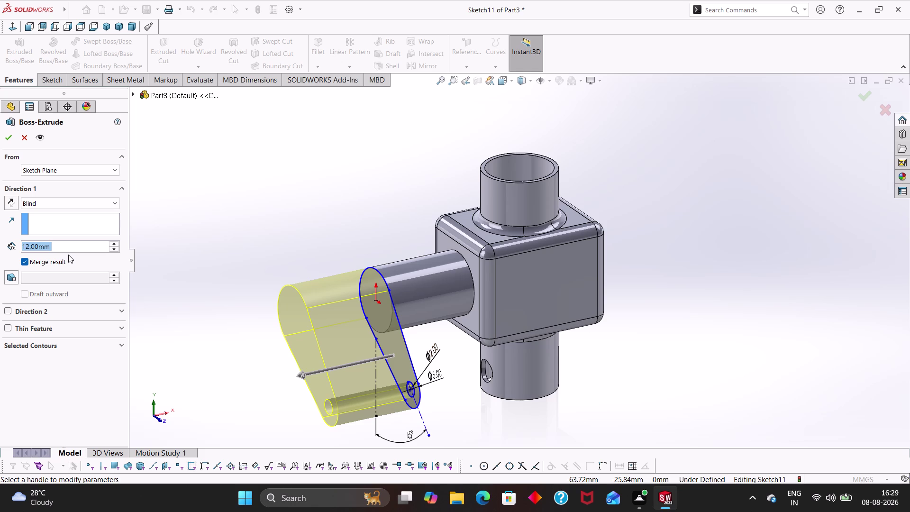
Extrude the lever outline 2 mm blind with the direction flipped.
key(2)
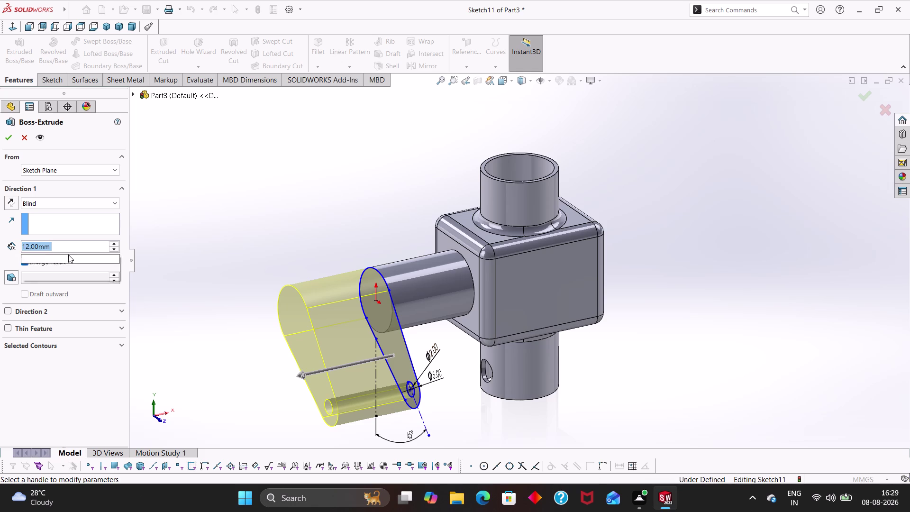
key(Return)
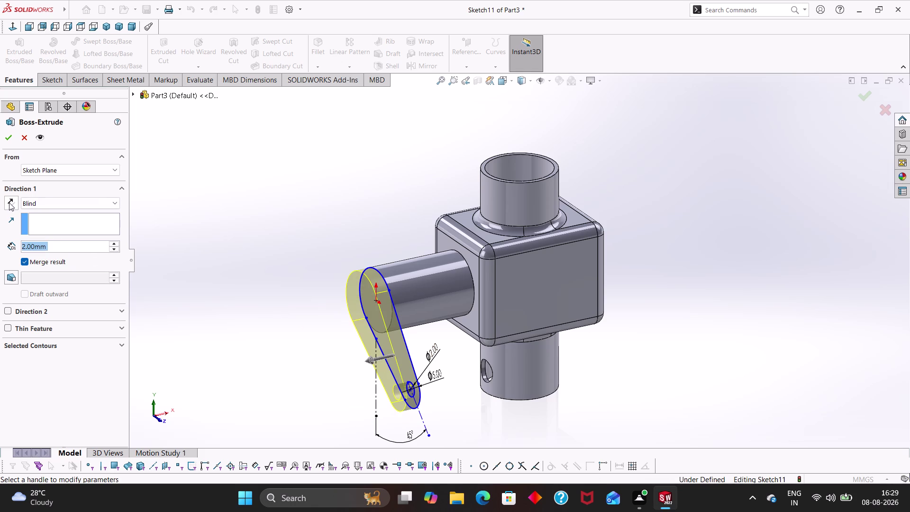
click(9, 202)
click(10, 137)
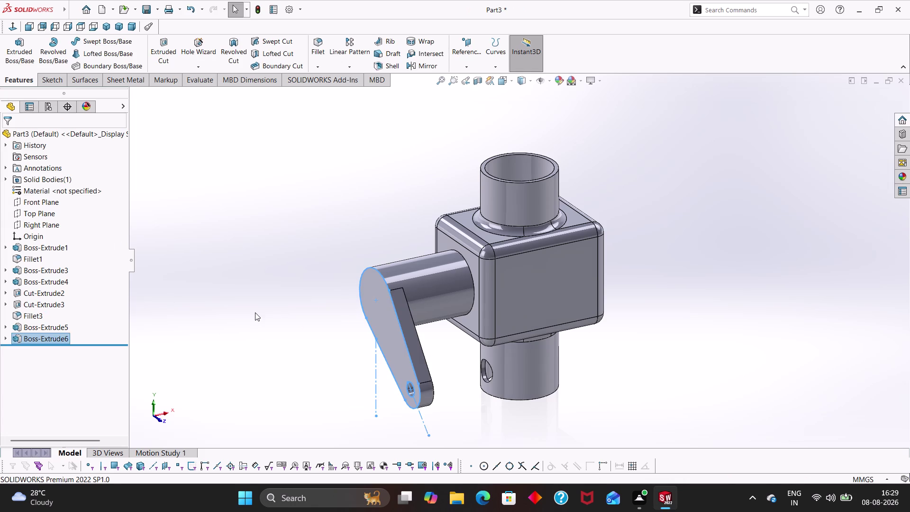
Show Boss-Extrude6's Sketch11 with the lever's Ø5, Ø2 and 45° dimensions.
click(255, 311)
middle_drag(300, 268, 299, 271)
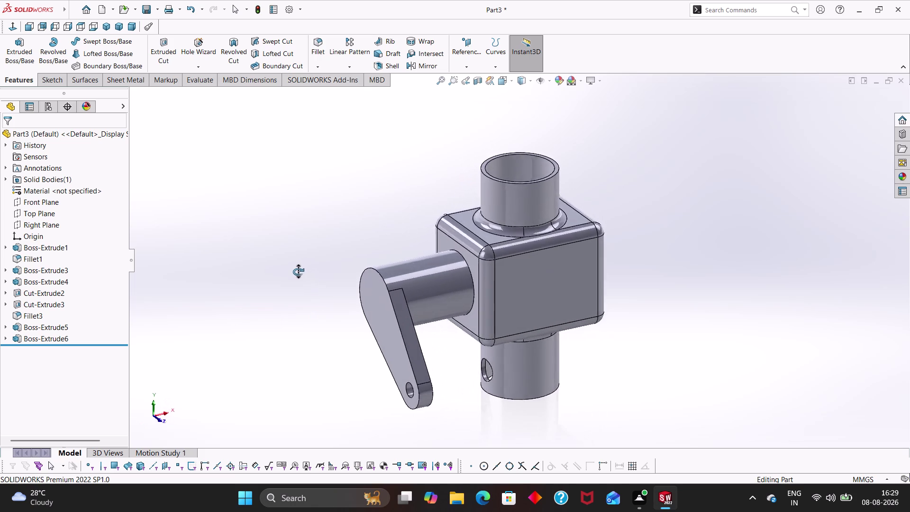
middle_drag(299, 271, 292, 285)
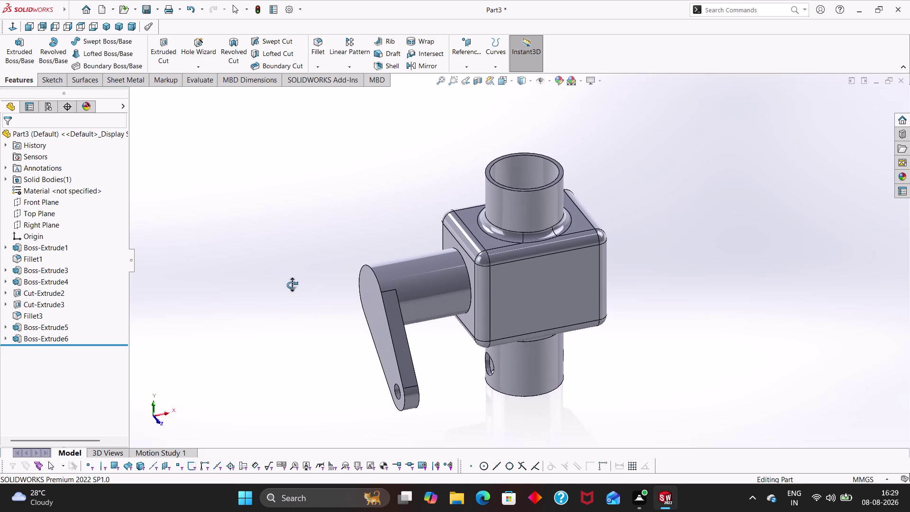
middle_drag(292, 285, 292, 194)
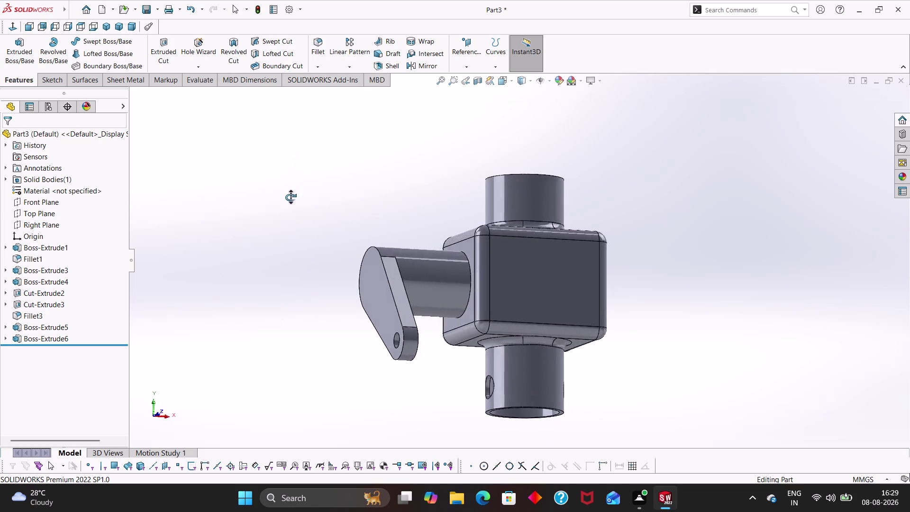
middle_drag(292, 194, 271, 230)
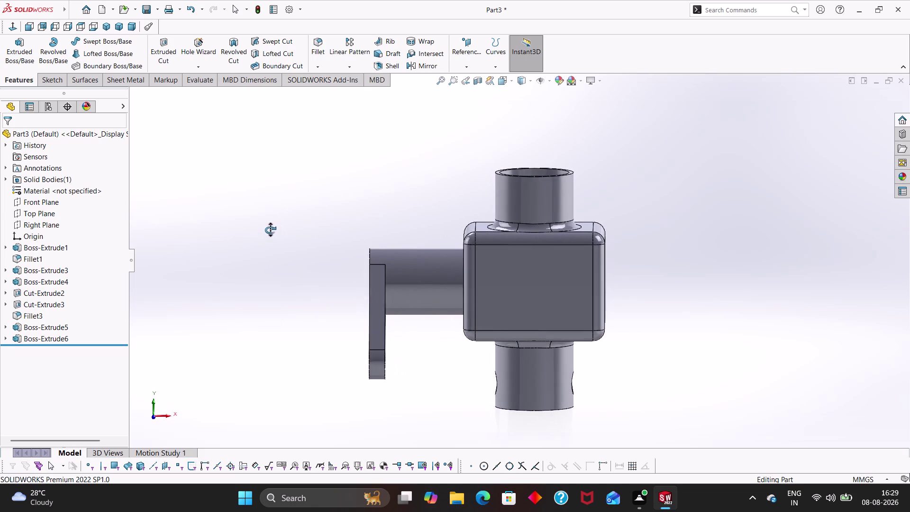
middle_drag(271, 230, 271, 230)
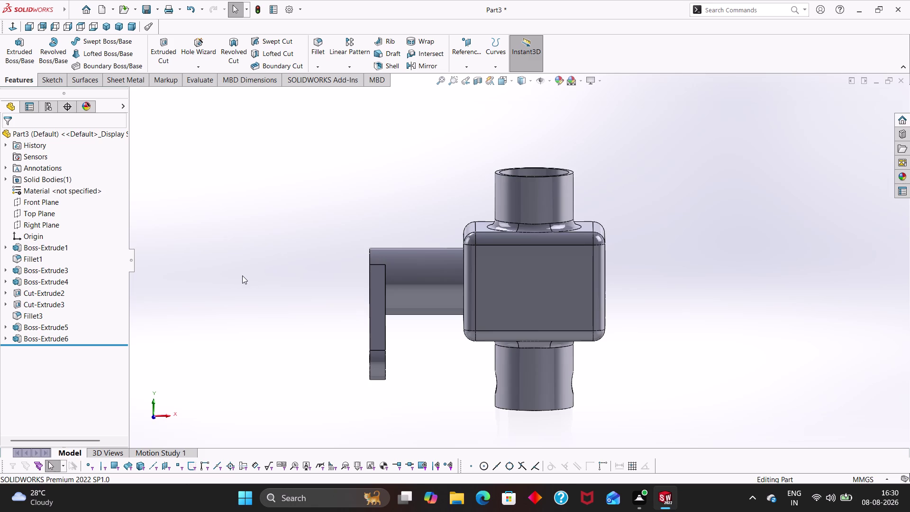
middle_drag(243, 276, 197, 283)
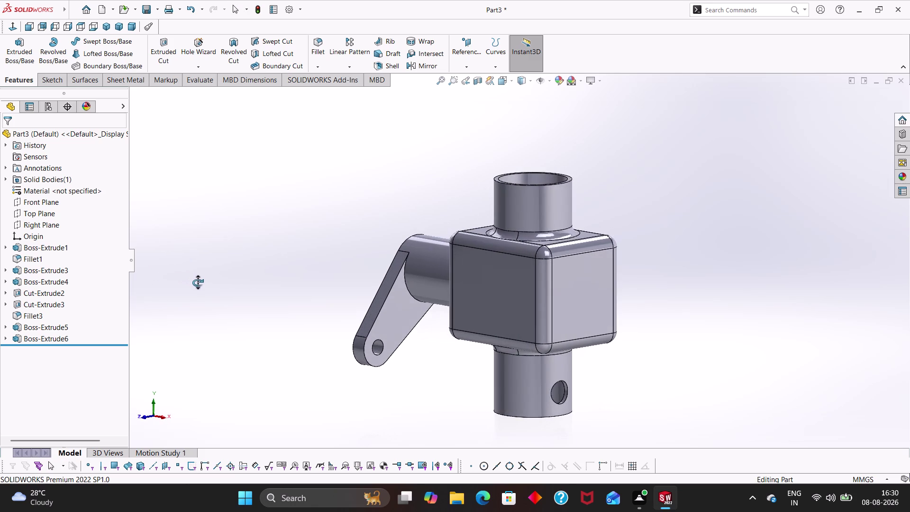
middle_drag(198, 283, 196, 278)
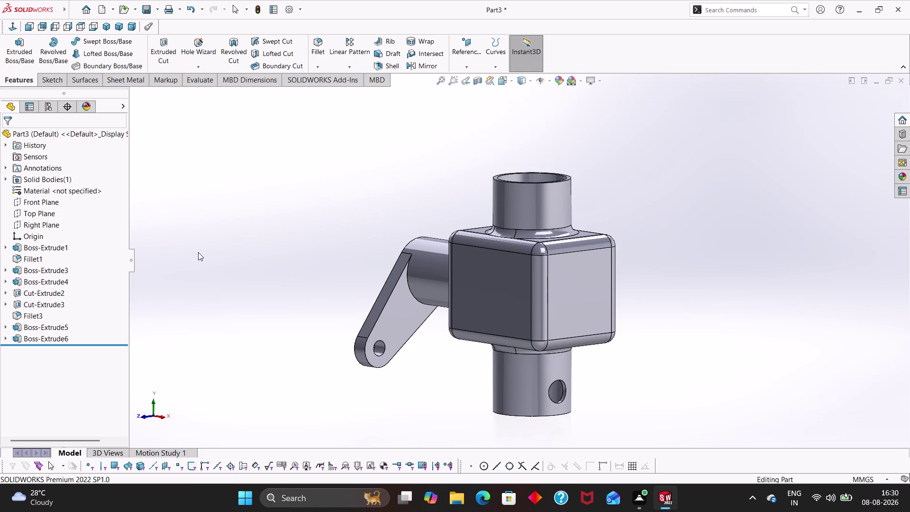
click(4, 341)
click(36, 348)
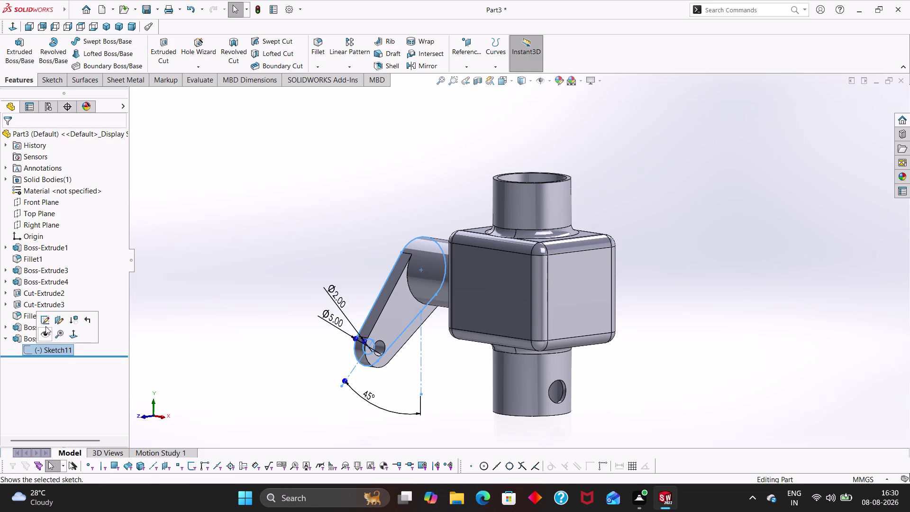
In Sketch11, dimension the hole centre 14 mm from the body's top edge, then exit.
click(45, 321)
right_drag(667, 246, 667, 177)
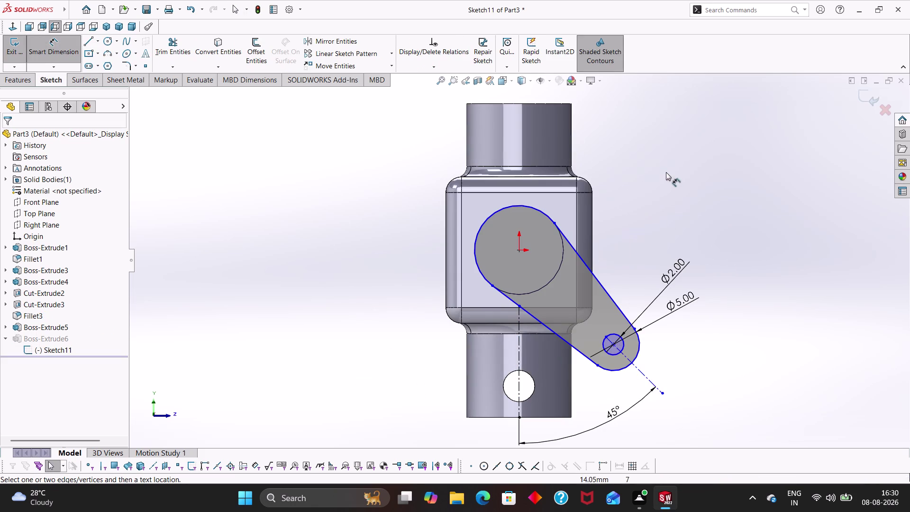
right_drag(667, 177, 666, 175)
click(523, 253)
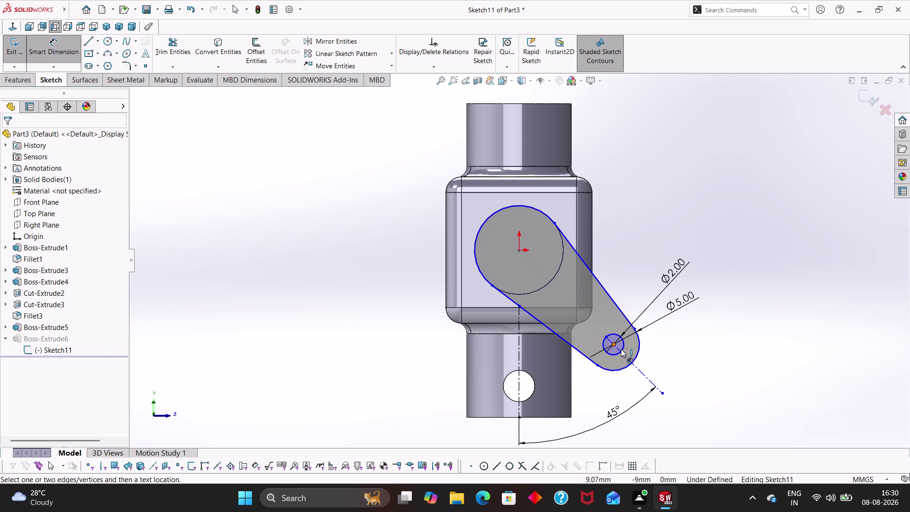
click(612, 344)
click(518, 252)
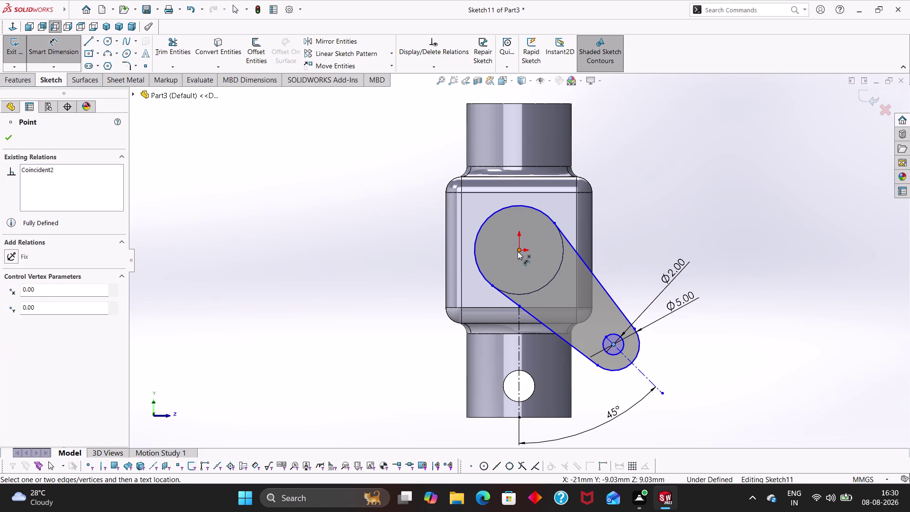
click(645, 218)
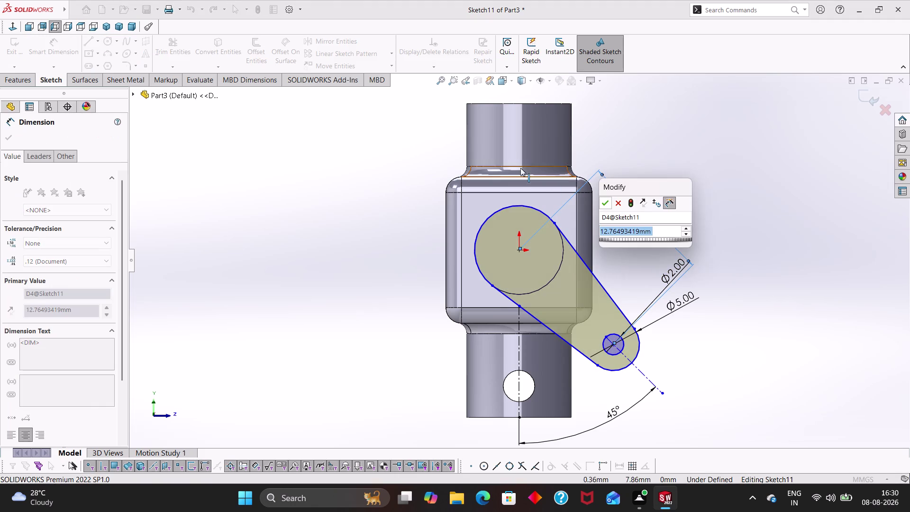
key(1)
key(4)
key(Return)
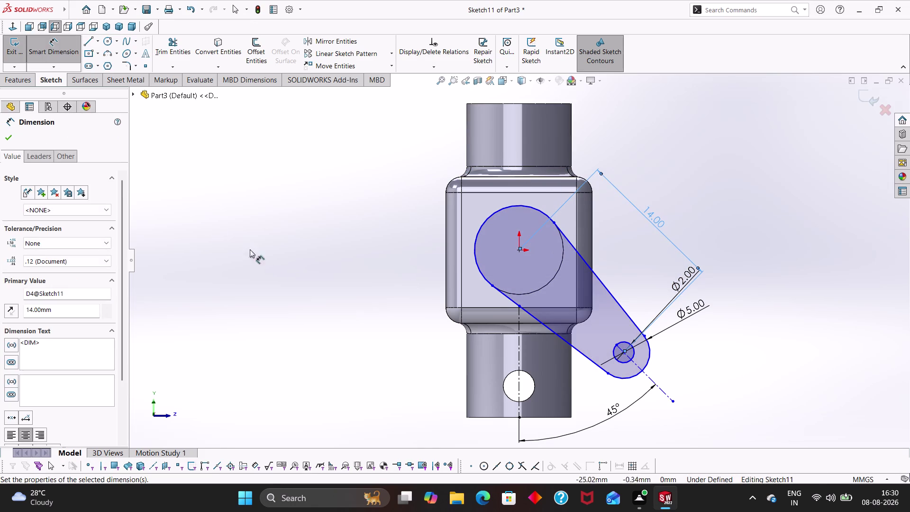
click(259, 11)
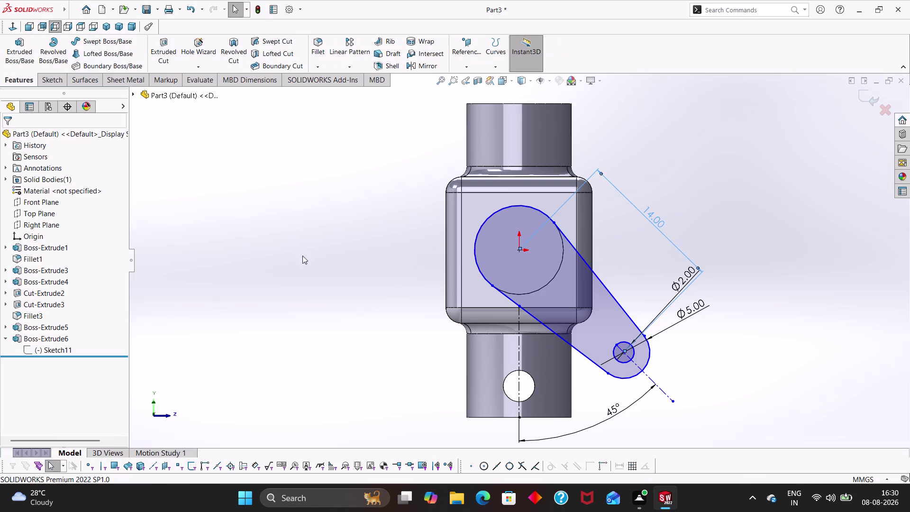
middle_drag(289, 202, 238, 257)
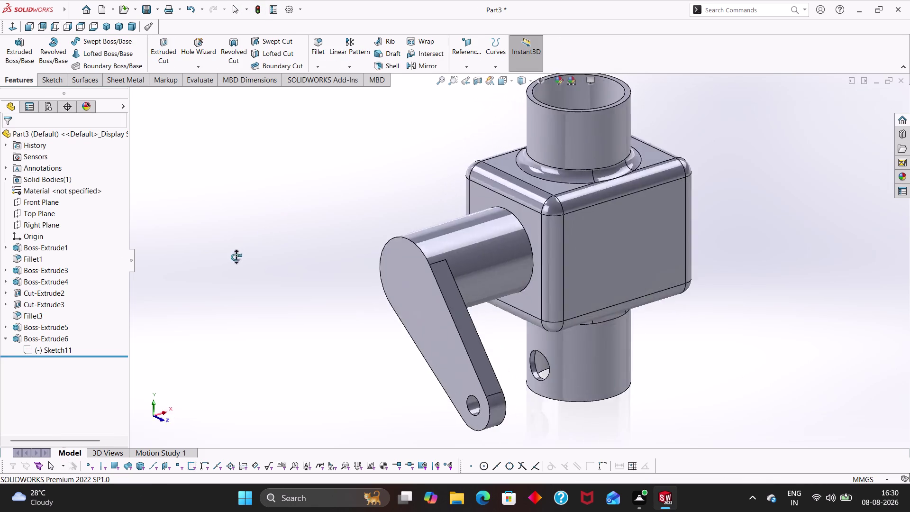
Turn the model to the face opposite the lever arm and open that face's context menu.
middle_drag(237, 257, 215, 269)
scroll(up, 3)
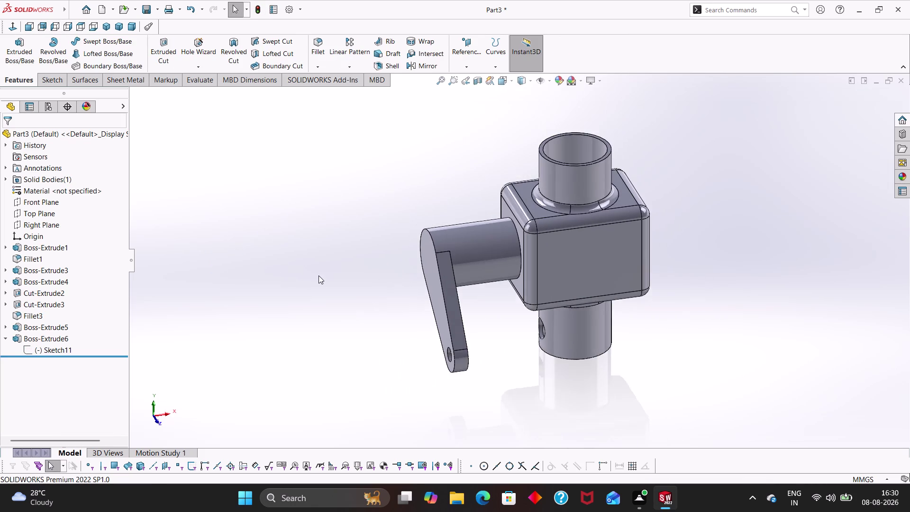
middle_drag(320, 279, 347, 291)
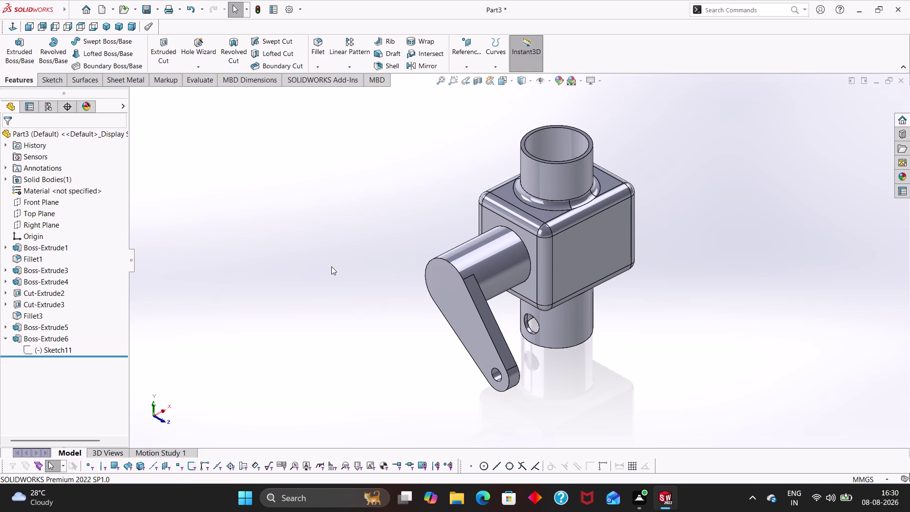
middle_drag(726, 363, 640, 339)
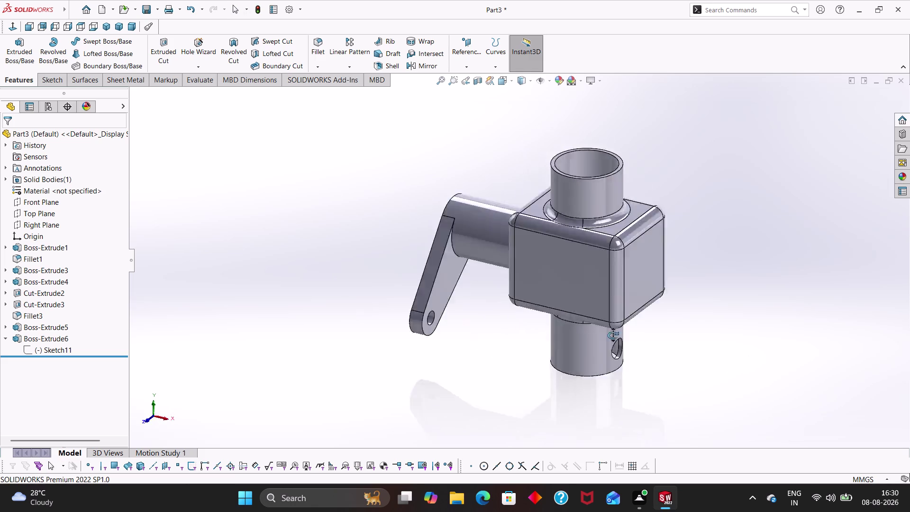
middle_drag(640, 339, 572, 340)
right_click(530, 302)
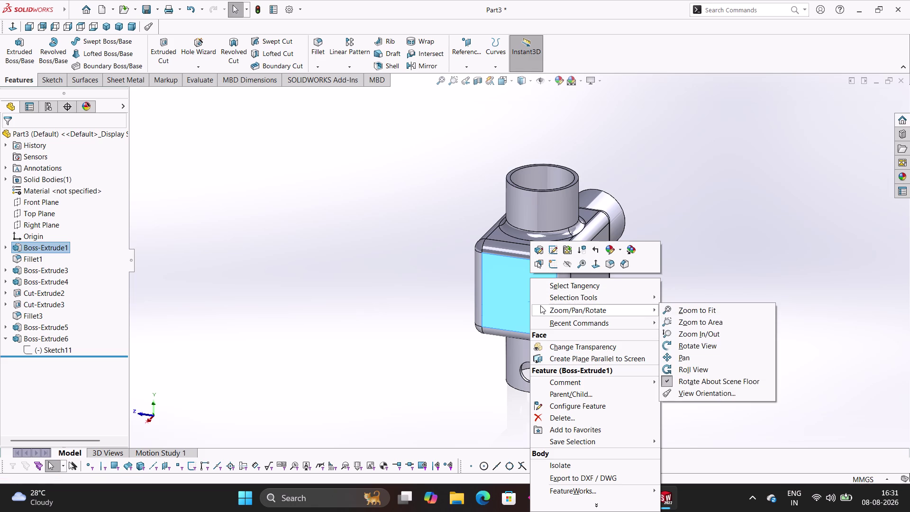
Start a sketch on the face and draw a circle centred on the origin.
click(556, 265)
scroll(up, 3)
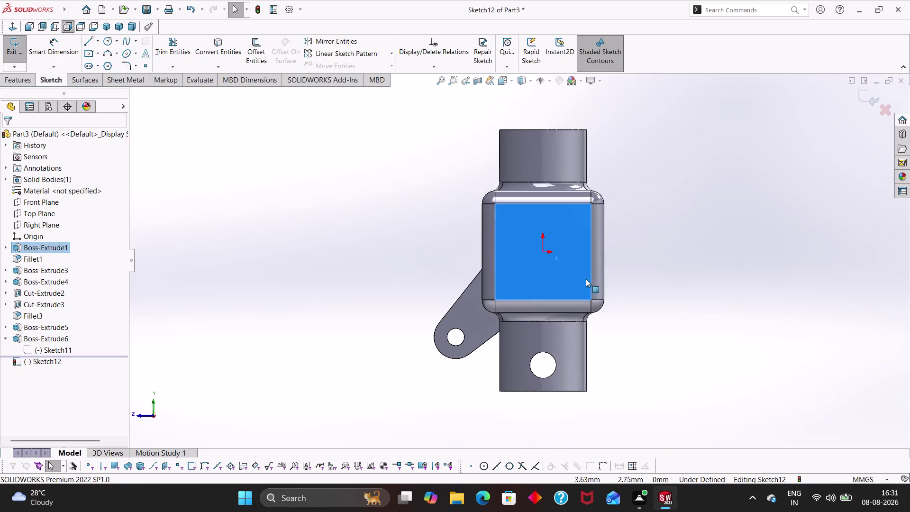
right_drag(403, 240, 472, 238)
click(543, 253)
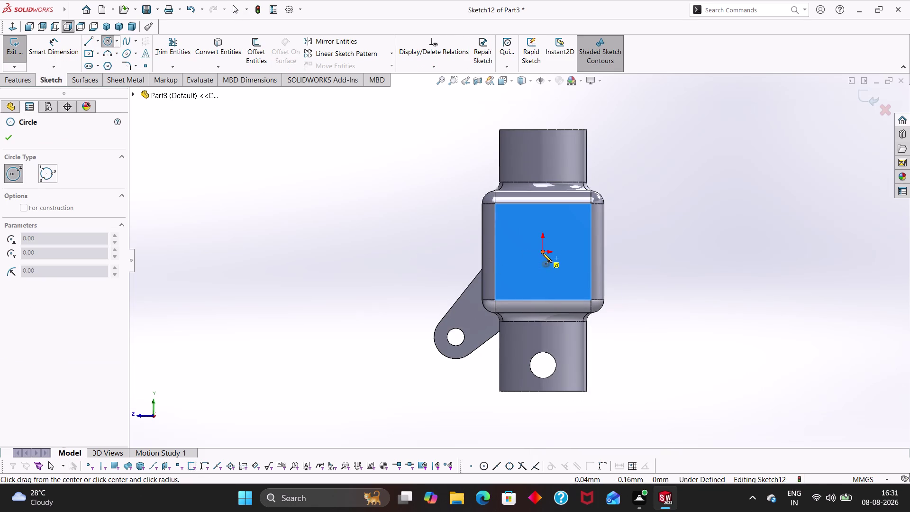
click(548, 289)
key(Escape)
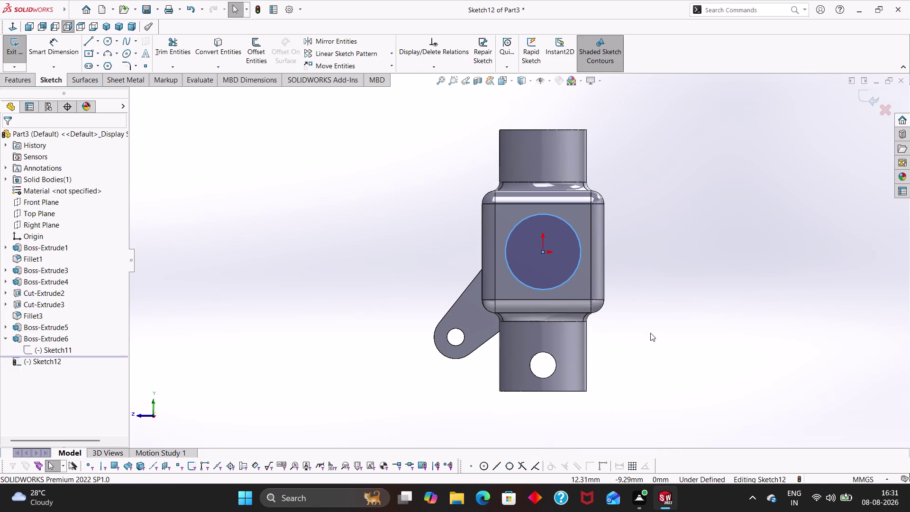
Dimension the circle to a 10 mm diameter.
right_drag(660, 348, 670, 208)
click(576, 239)
click(577, 238)
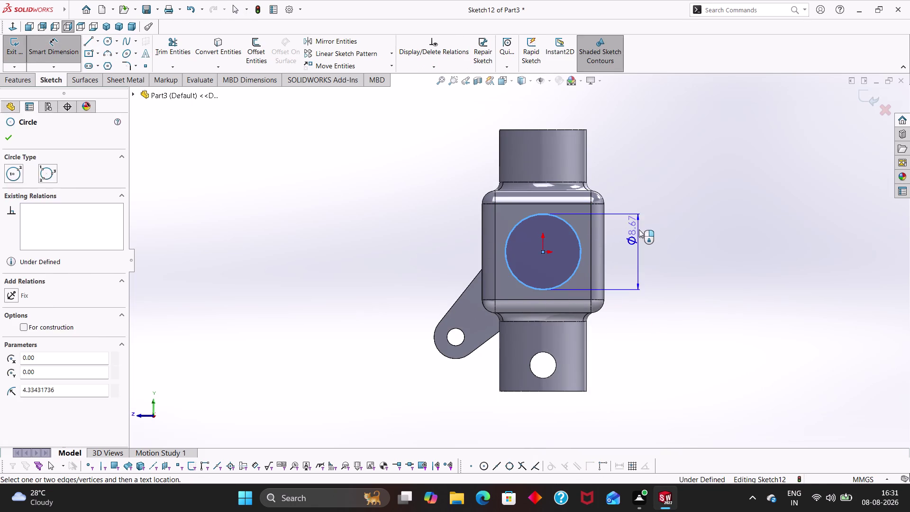
click(639, 230)
key(1)
key(0)
key(Return)
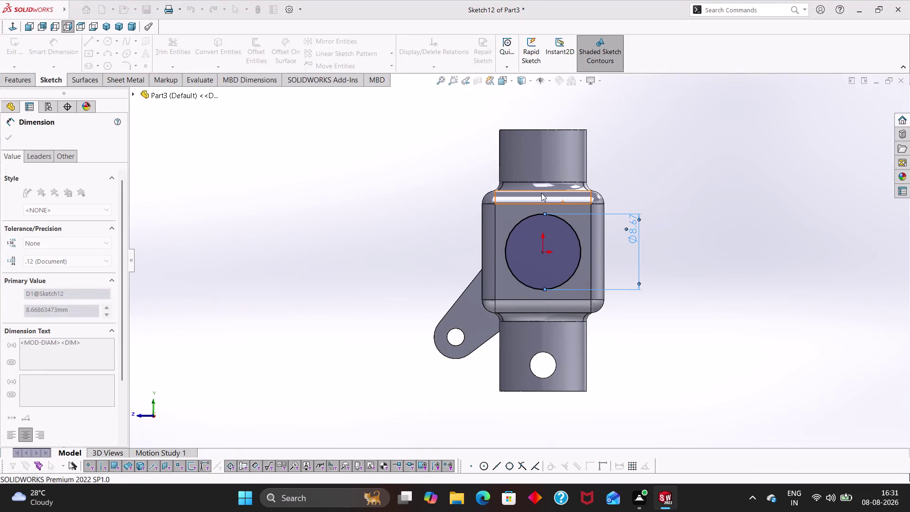
key(Escape)
Check the Ø10 mm circle on the body and exit the sketch.
right_click(678, 263)
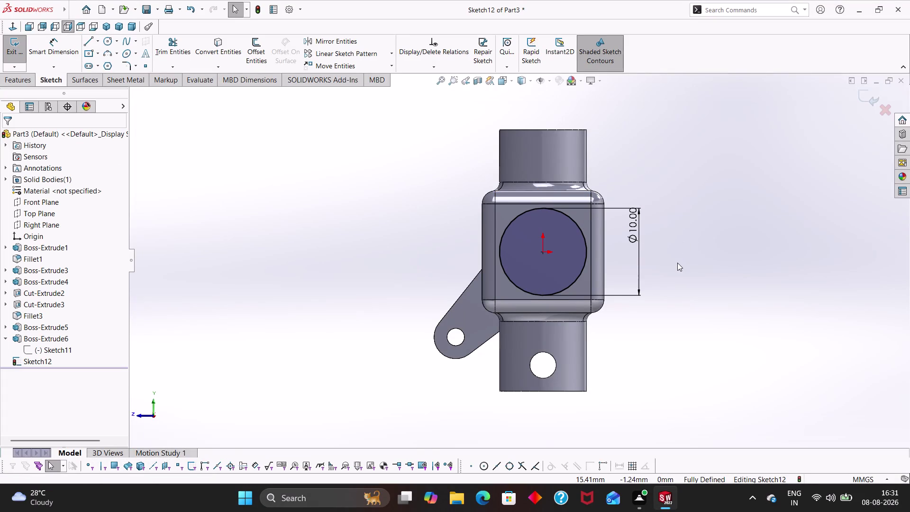
key(Escape)
key(Escape)
middle_drag(703, 207, 735, 270)
key(Escape)
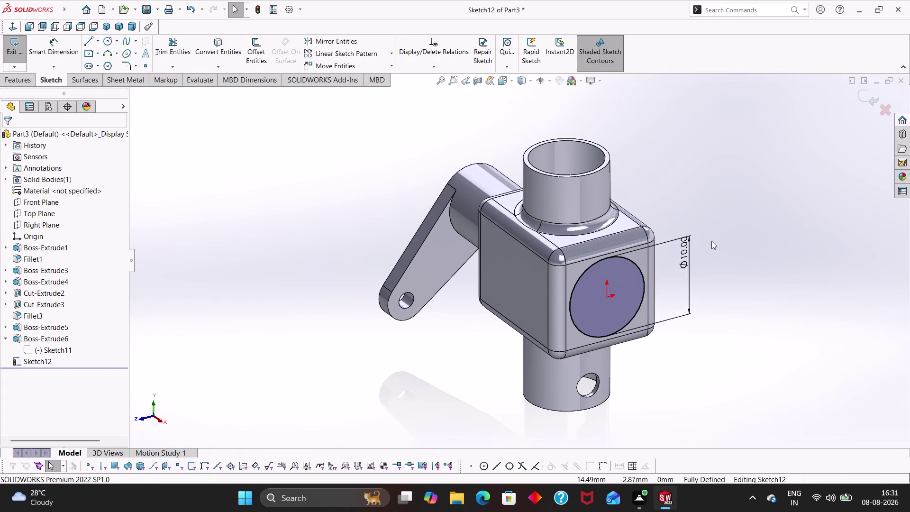
key(Escape)
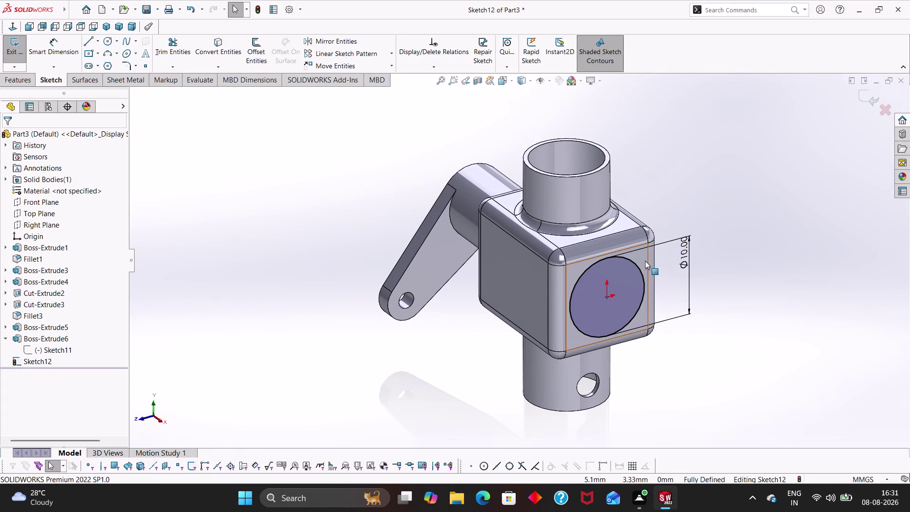
click(577, 267)
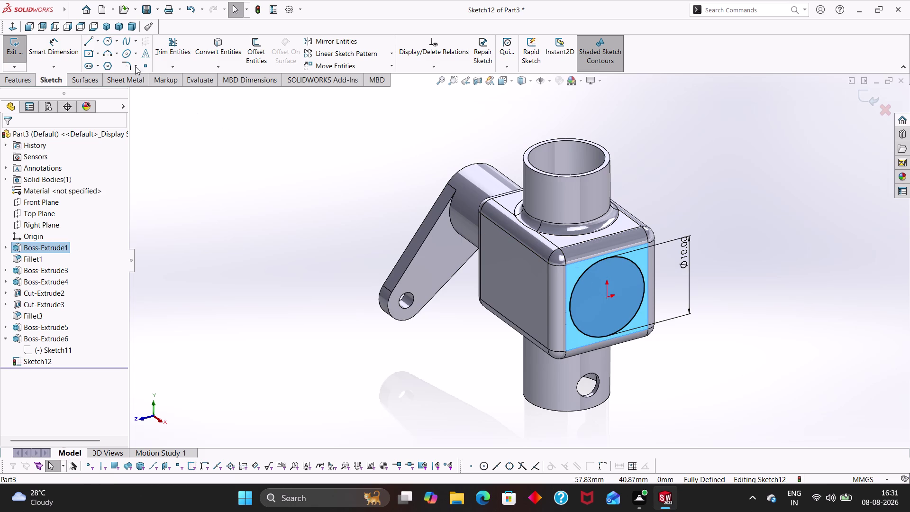
key(Escape)
click(12, 53)
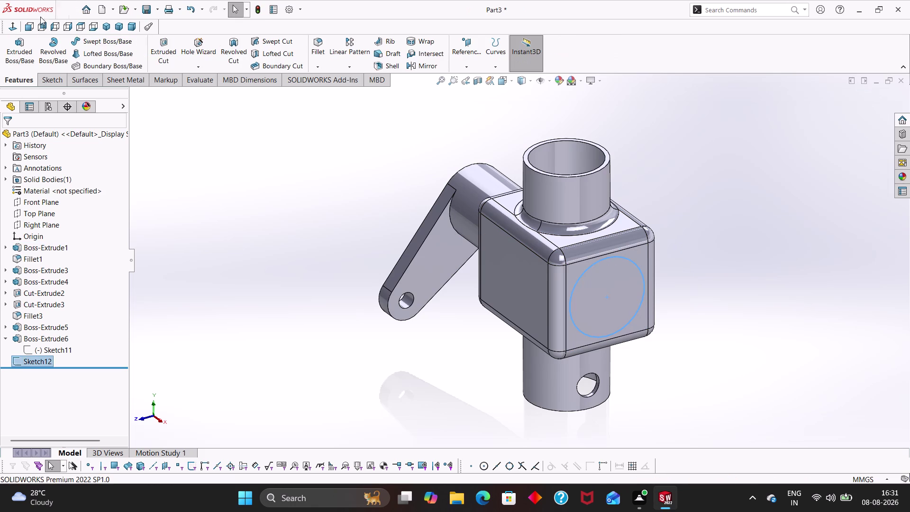
click(611, 298)
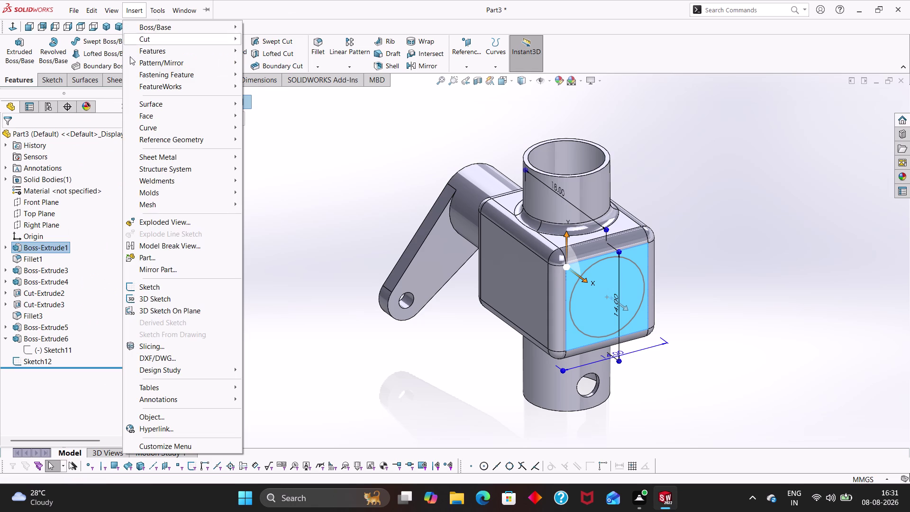
Create Plane1 offset 10 mm outward from the body's opposite side face.
click(273, 144)
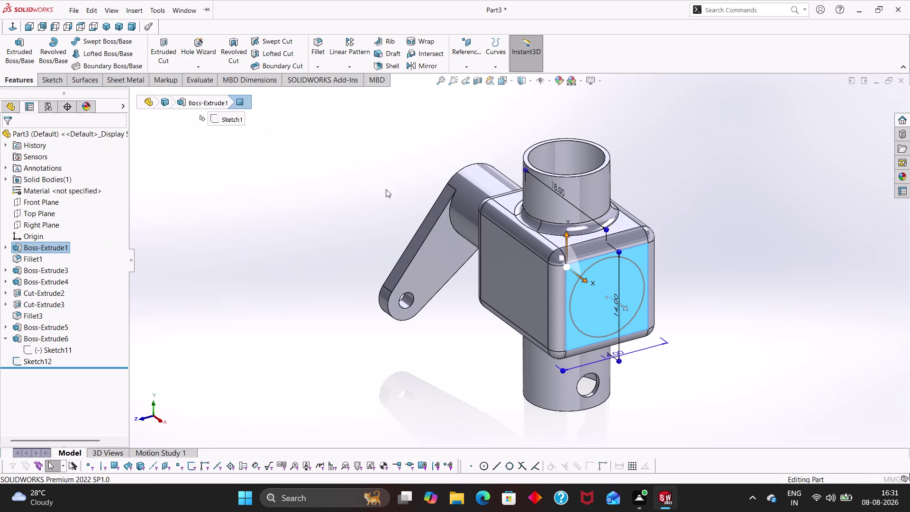
scroll(up, 3)
middle_drag(388, 184, 405, 208)
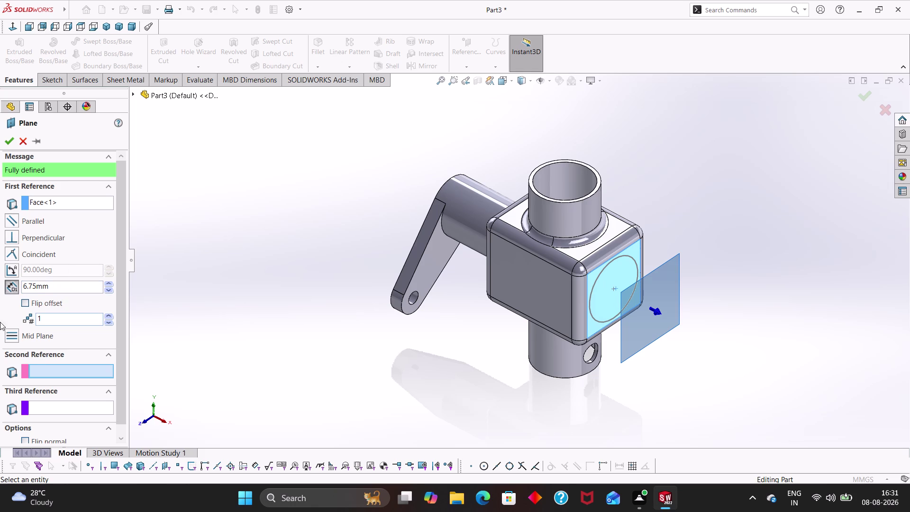
drag(64, 288, 15, 275)
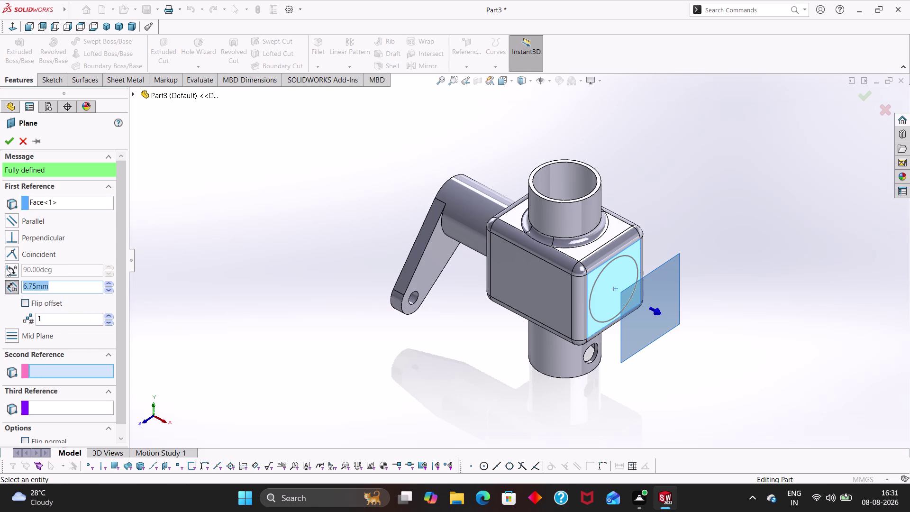
text(10)
key(Return)
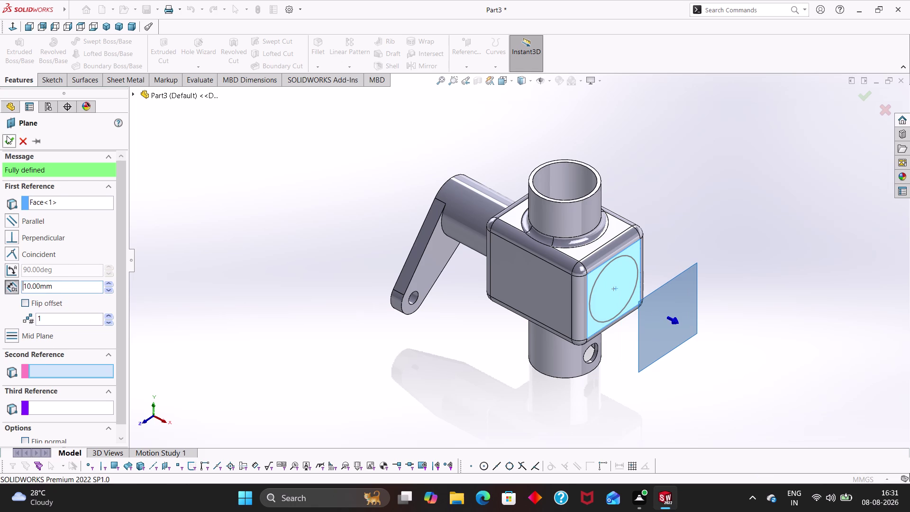
click(8, 138)
right_click(668, 324)
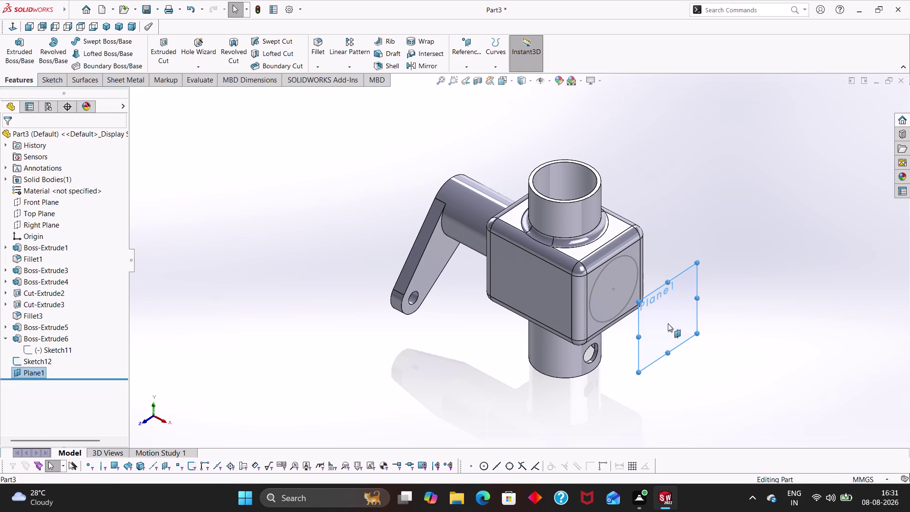
Start a sketch on Plane1 and draw a circle centred at the origin.
click(685, 315)
scroll(up, 3)
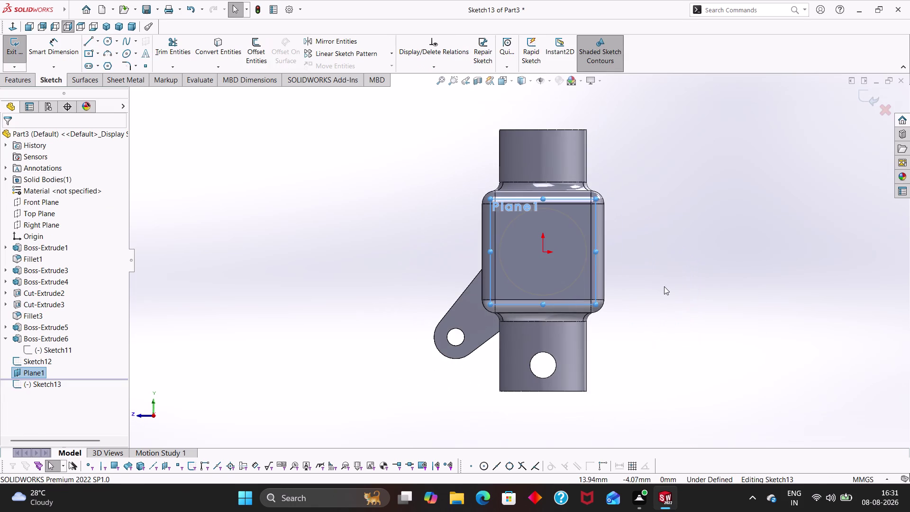
right_drag(662, 285, 761, 289)
click(544, 252)
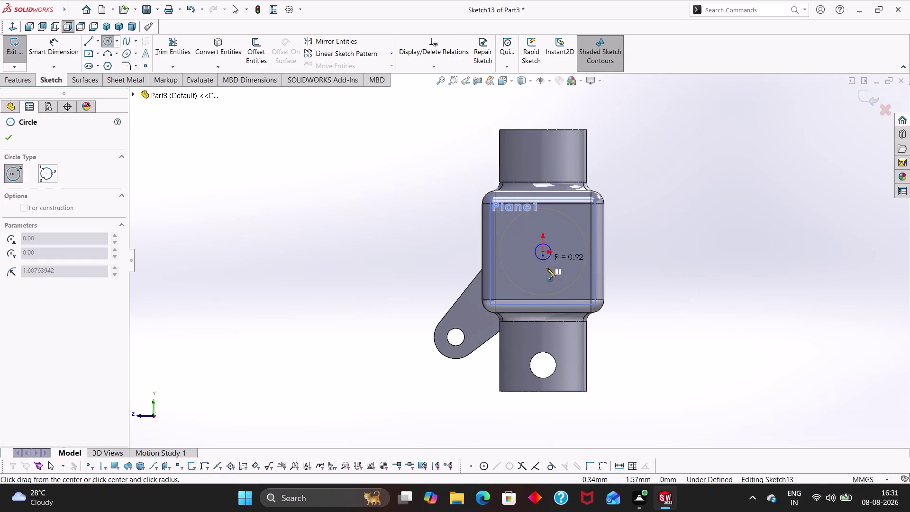
click(552, 275)
key(Escape)
key(Escape)
Dimension the circle to a 6 mm diameter.
right_drag(667, 325, 676, 199)
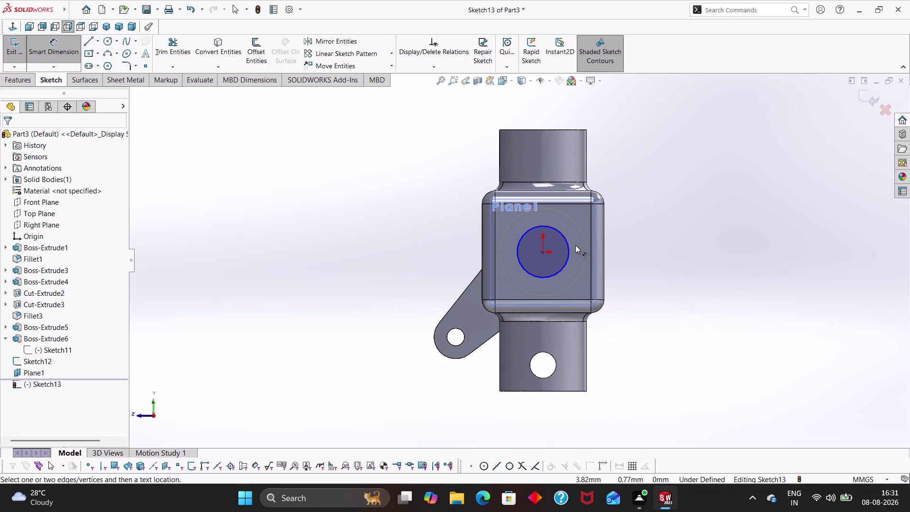
click(569, 242)
click(634, 208)
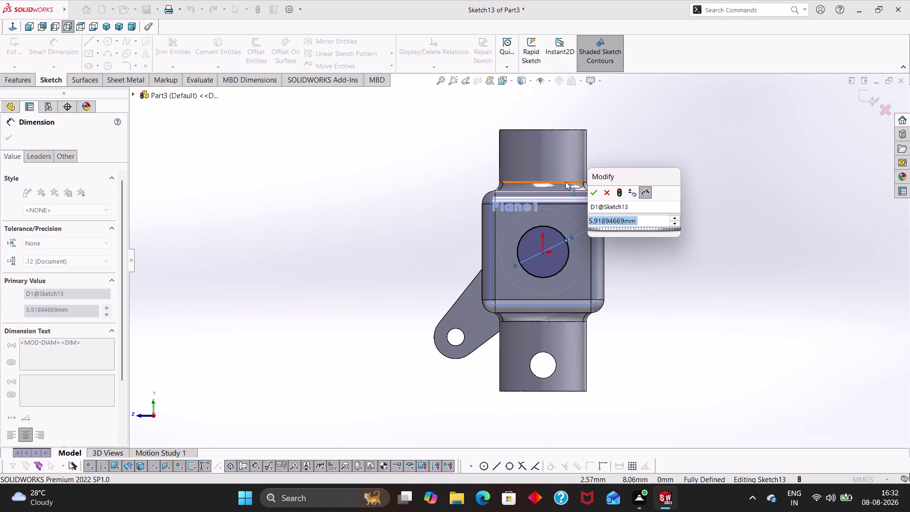
key(6)
key(Return)
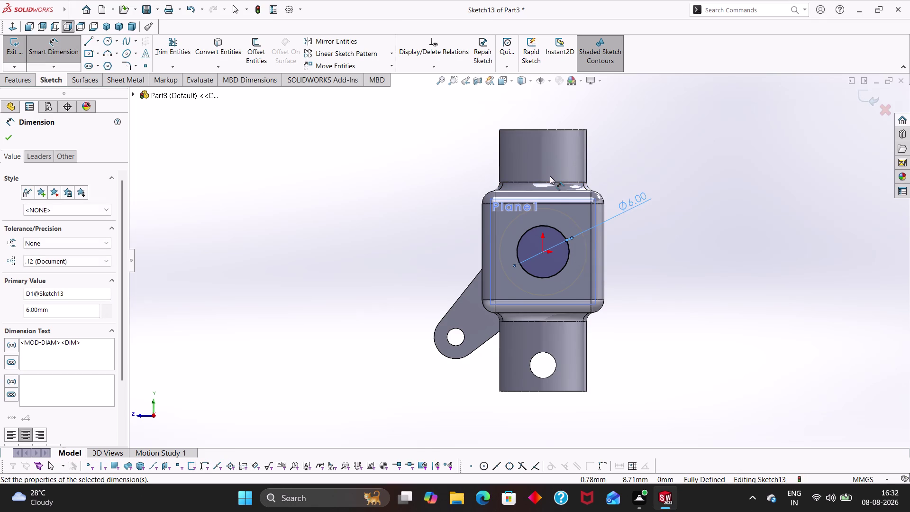
click(11, 129)
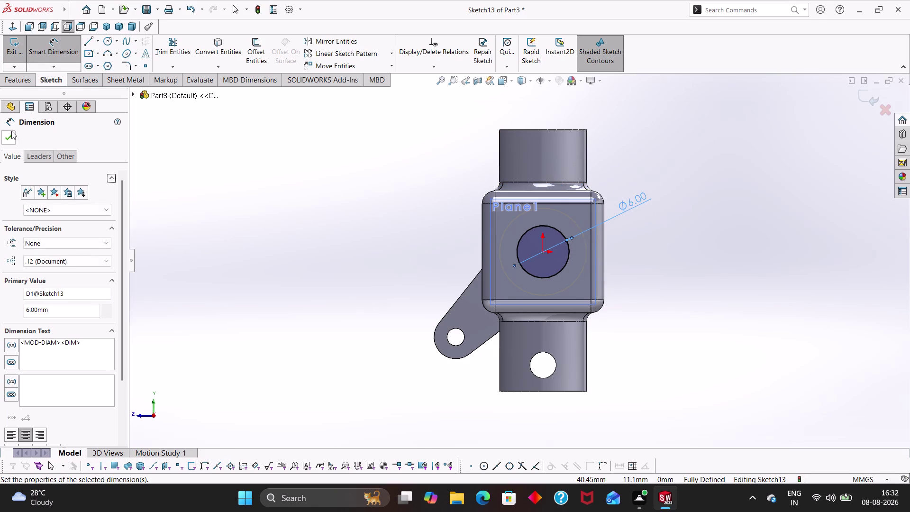
click(11, 136)
middle_drag(378, 200, 426, 269)
click(301, 246)
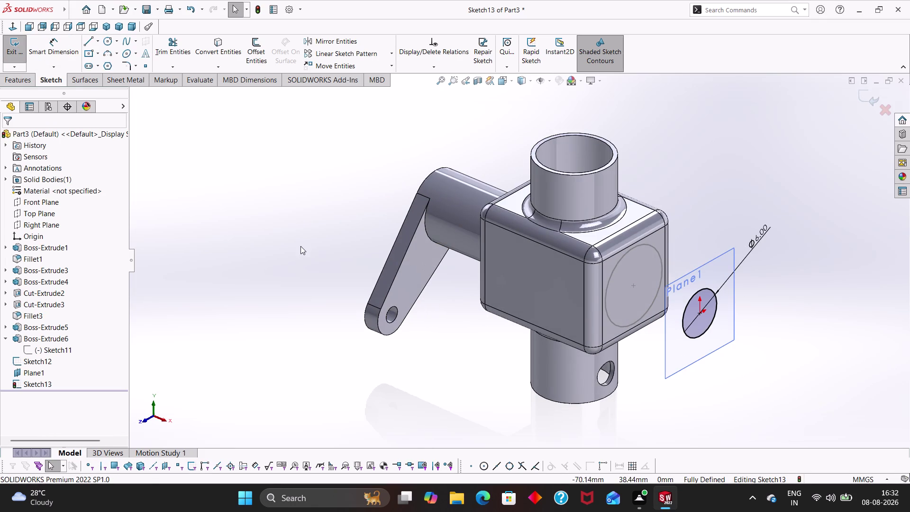
Hide Plane1 and exit the Ø6 mm circle sketch.
right_click(36, 373)
click(56, 341)
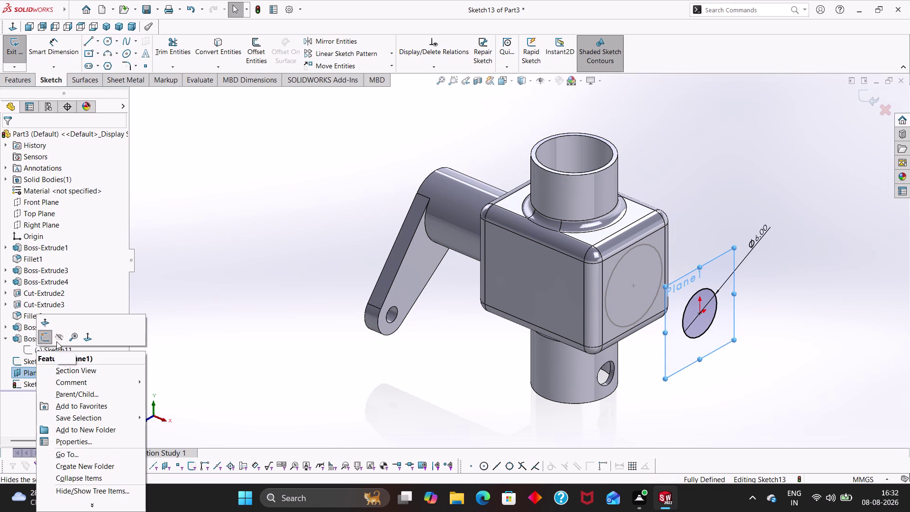
click(26, 75)
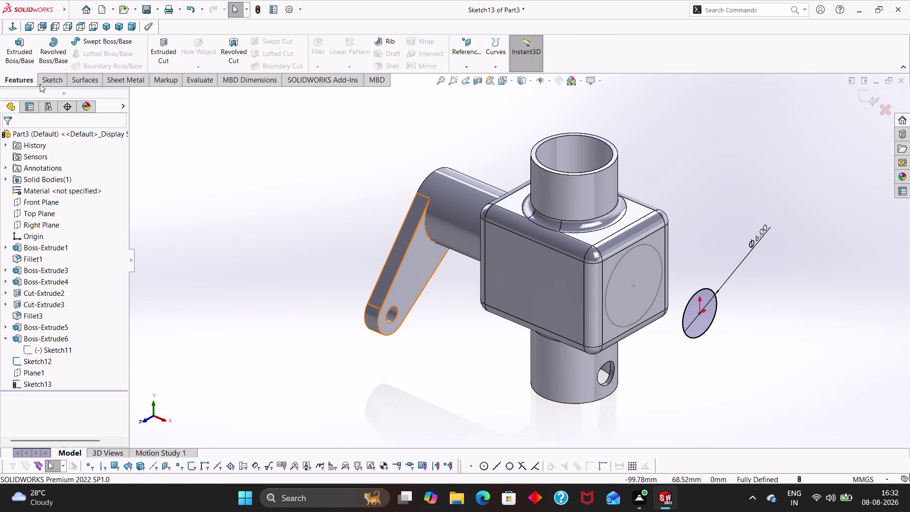
click(50, 77)
click(18, 56)
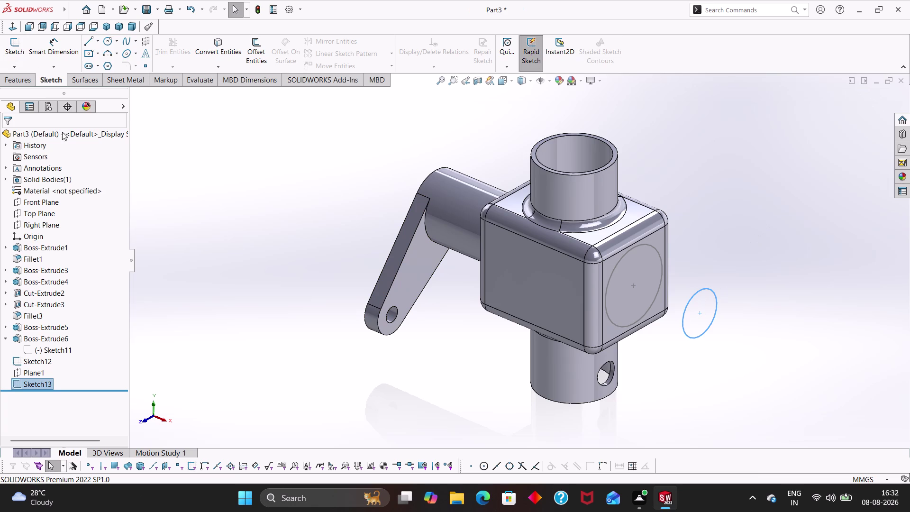
Loft the Ø10 mm and Ø6 mm circles with aligned connectors into a tapered nozzle.
click(29, 83)
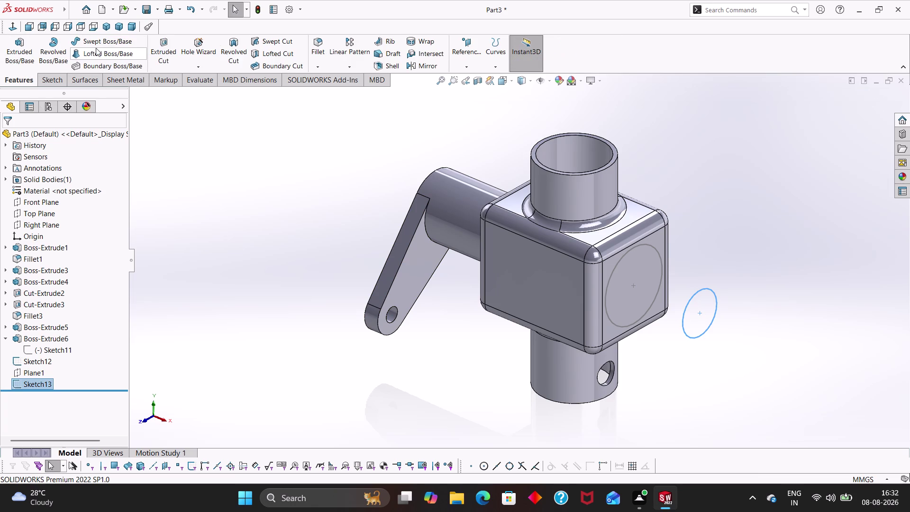
click(98, 51)
click(617, 325)
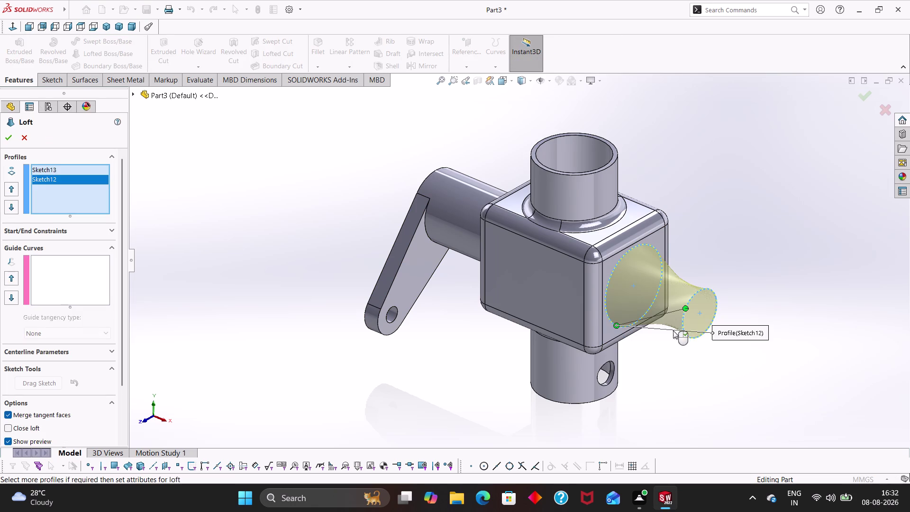
drag(685, 310, 689, 334)
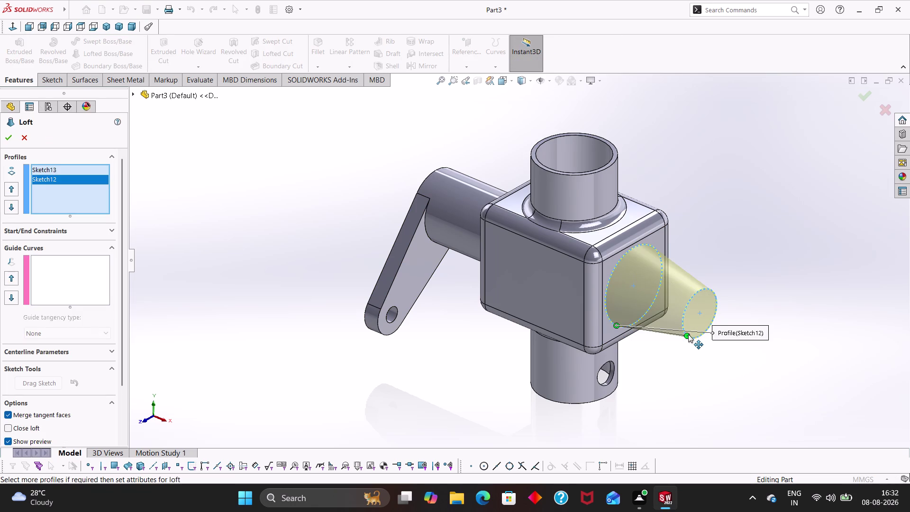
click(13, 139)
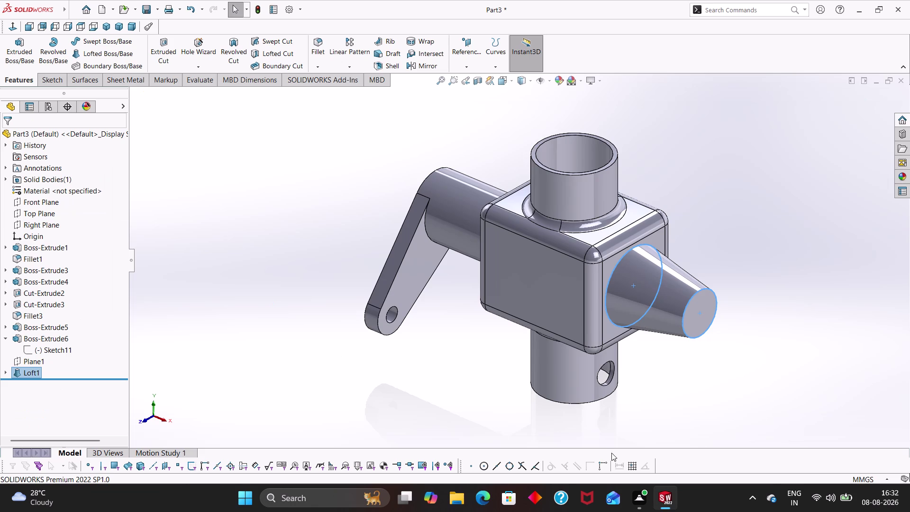
click(807, 321)
middle_drag(793, 336, 759, 360)
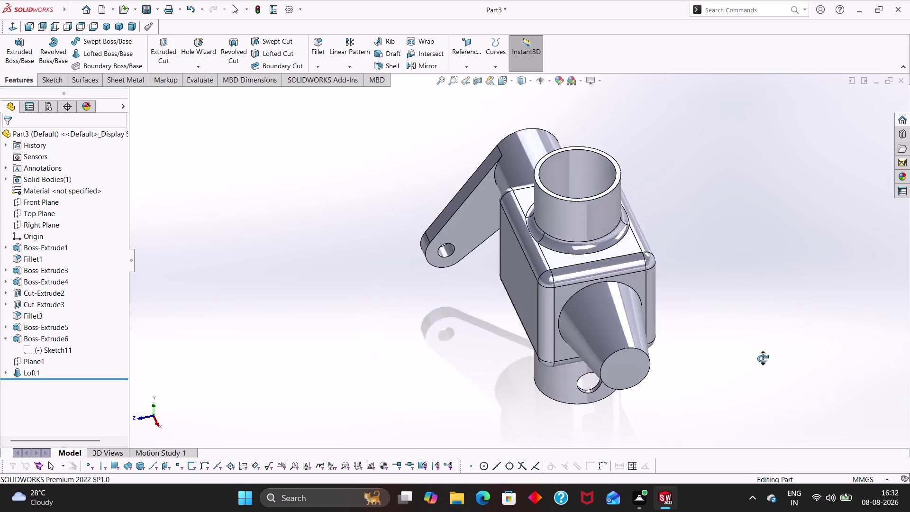
middle_drag(759, 360, 795, 378)
scroll(up, 3)
middle_drag(729, 362, 704, 310)
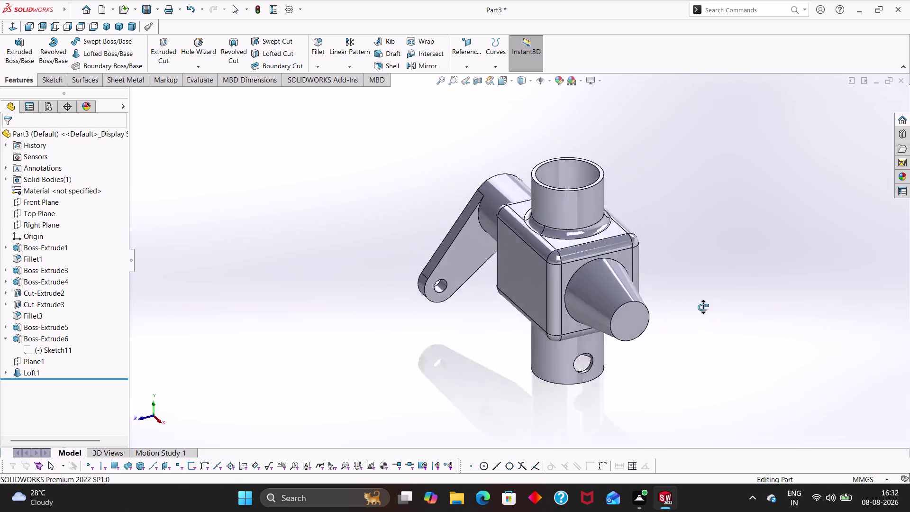
middle_drag(704, 311, 730, 317)
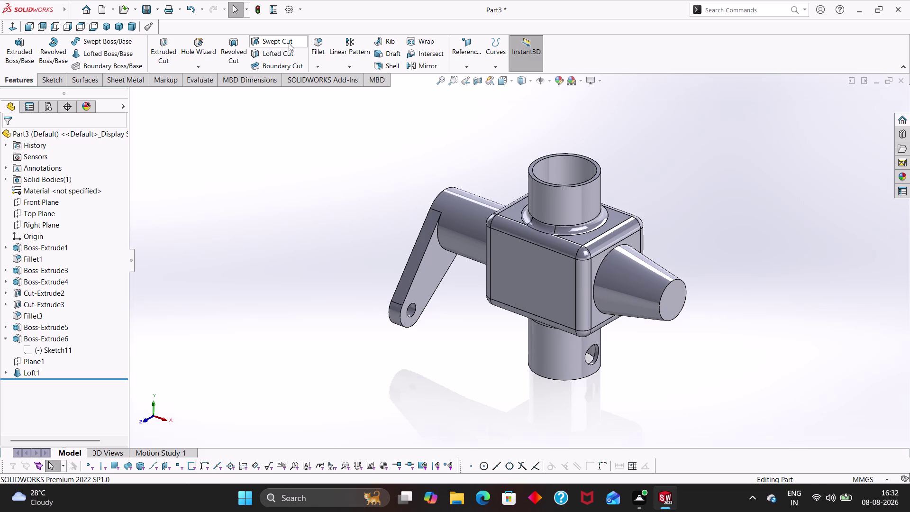
Fillet the nozzle's base edge with a 1 mm radius and inspect the result.
click(316, 41)
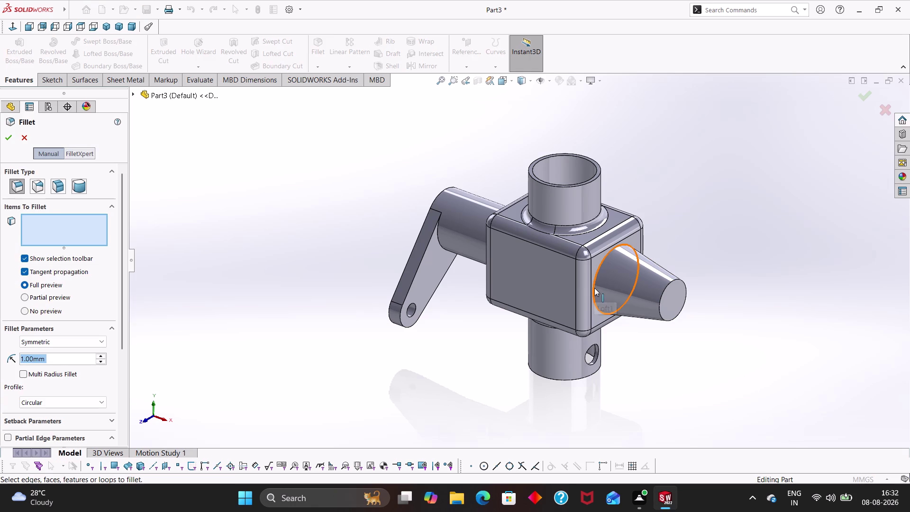
click(595, 288)
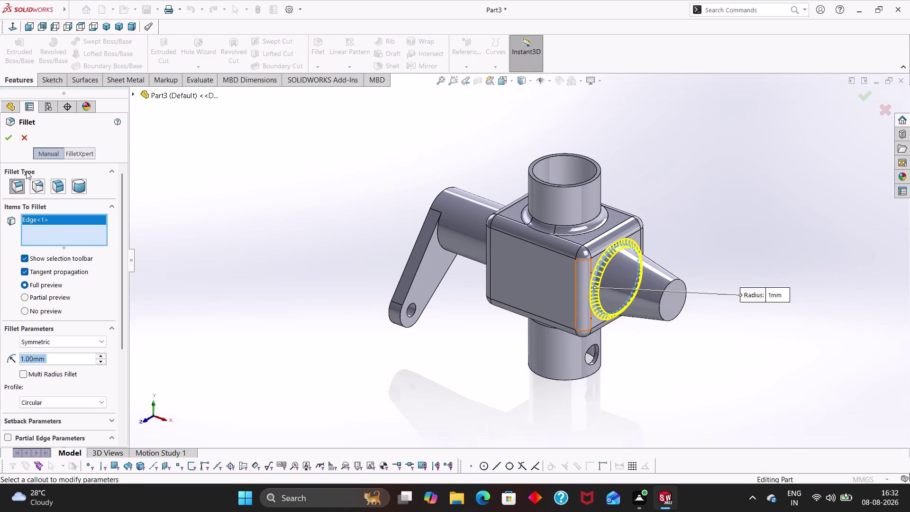
click(7, 142)
middle_drag(696, 317, 735, 342)
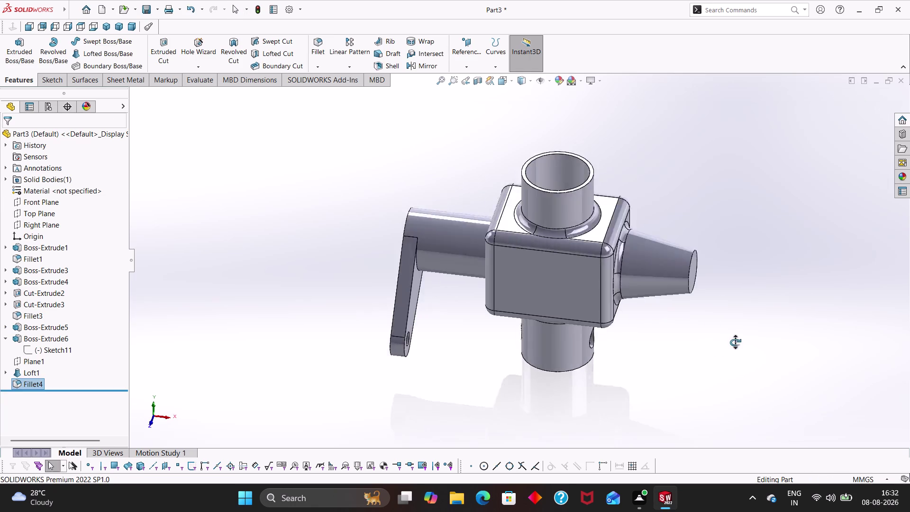
middle_drag(735, 341, 749, 289)
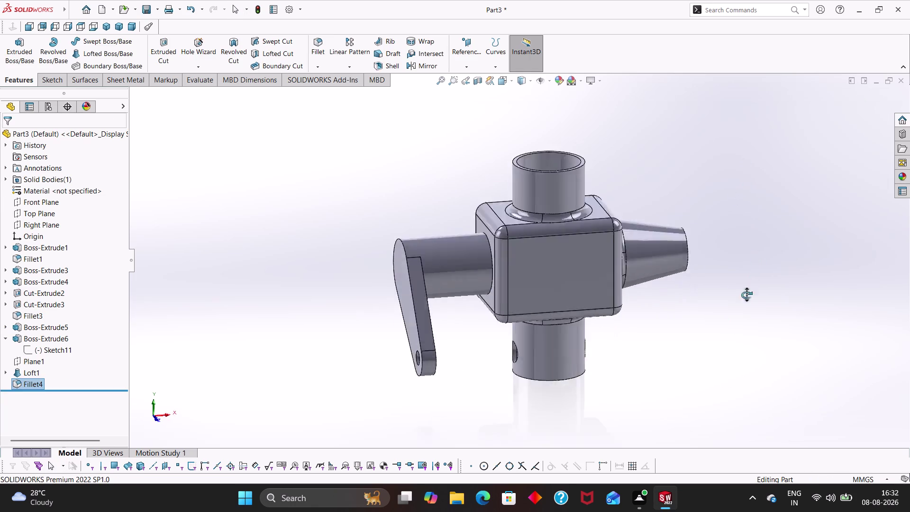
middle_drag(750, 289, 687, 342)
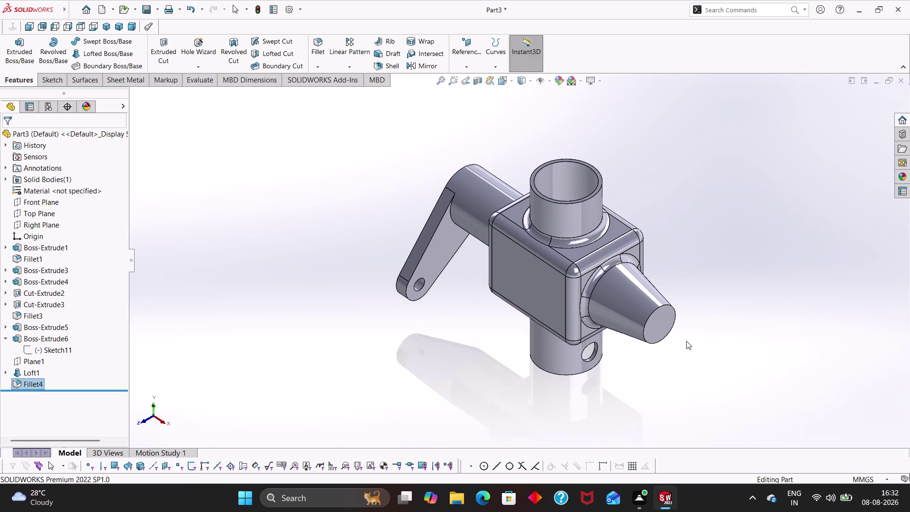
click(661, 325)
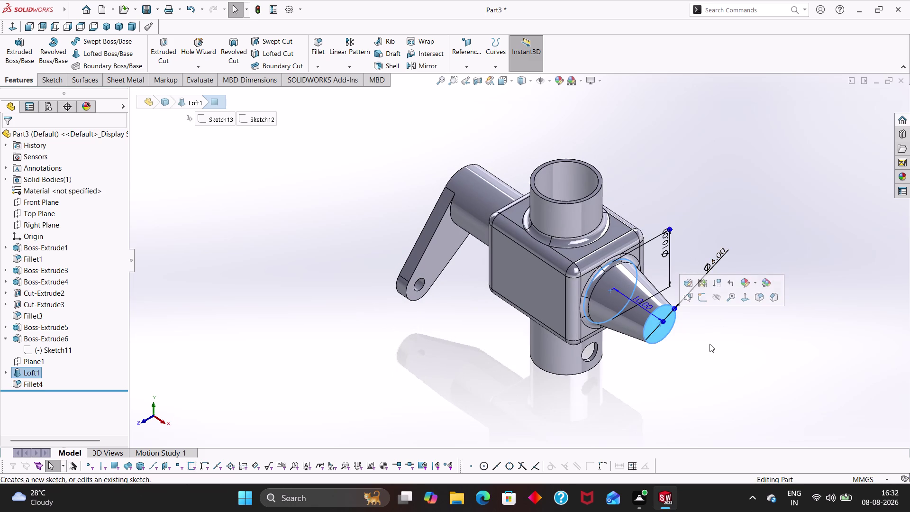
click(710, 348)
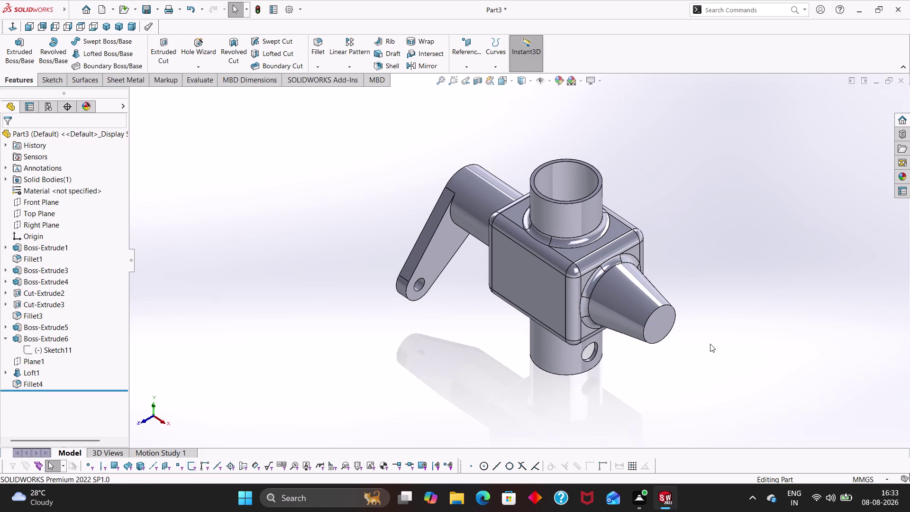